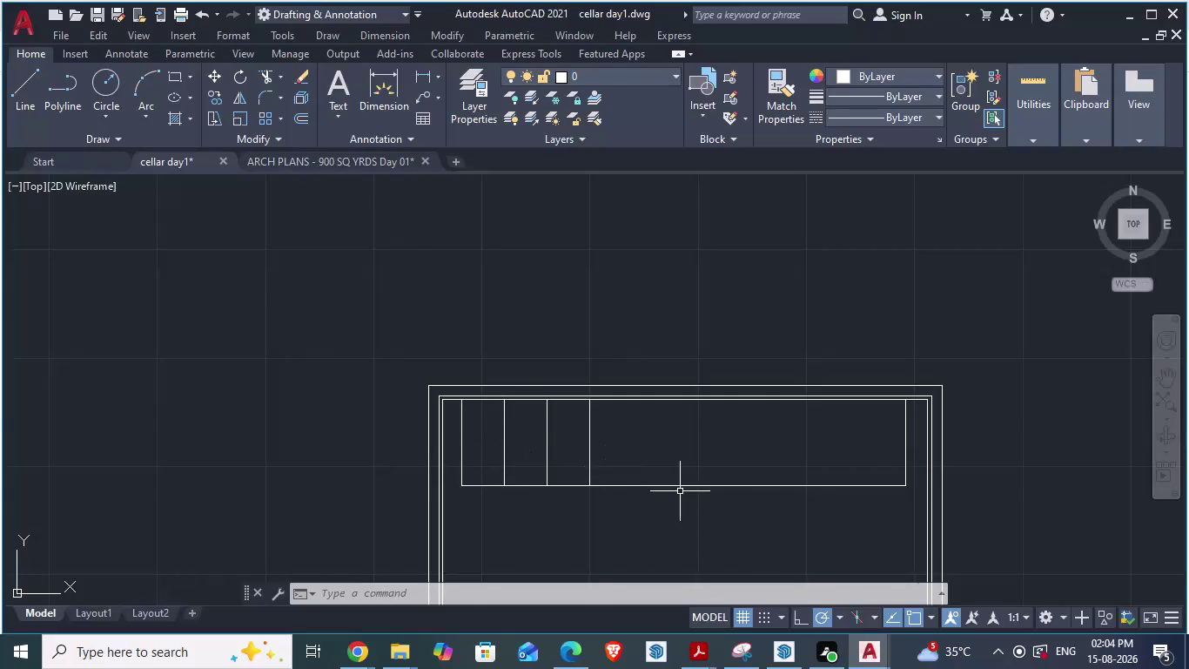
Switch to the ARCH PLANS - 900 SQ YRDS Day 01 reference drawing.
scroll(up, 3)
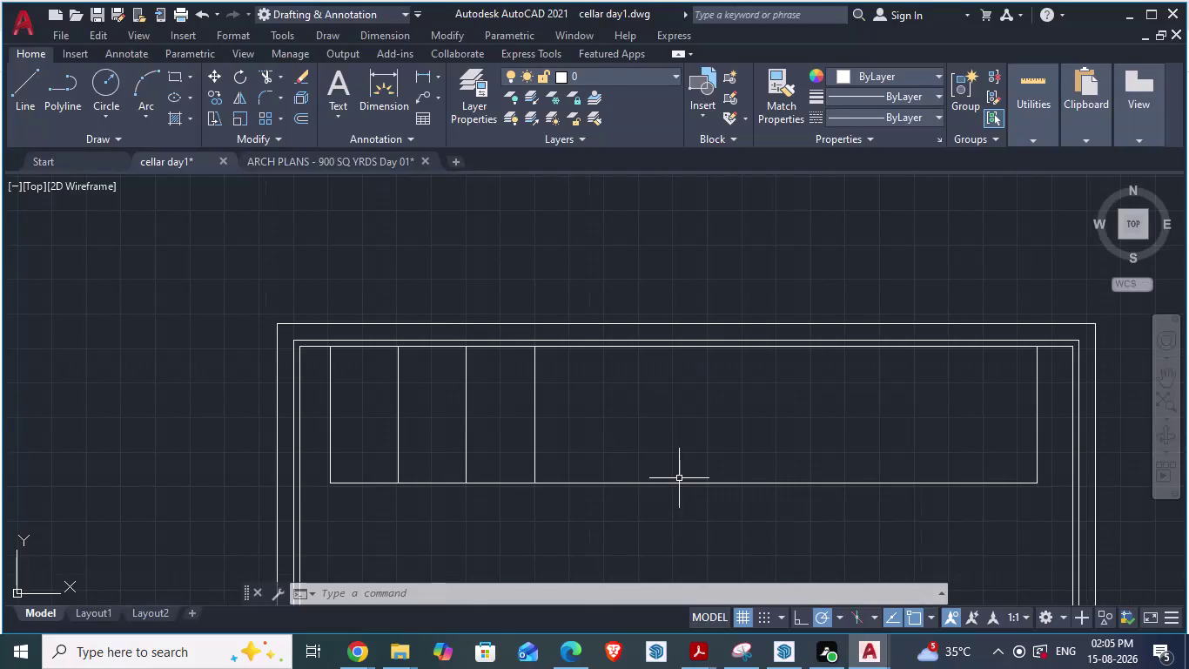
click(321, 159)
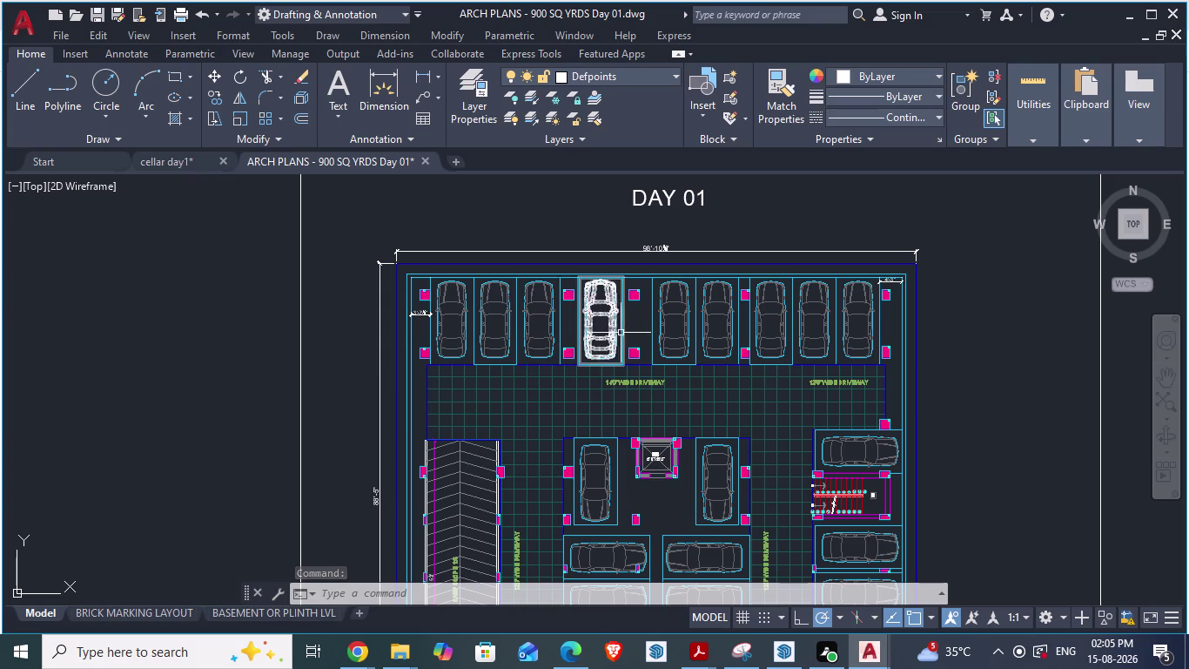
Place the first 8'-3" aligned dimension across a parking bay with DA.
scroll(up, 3)
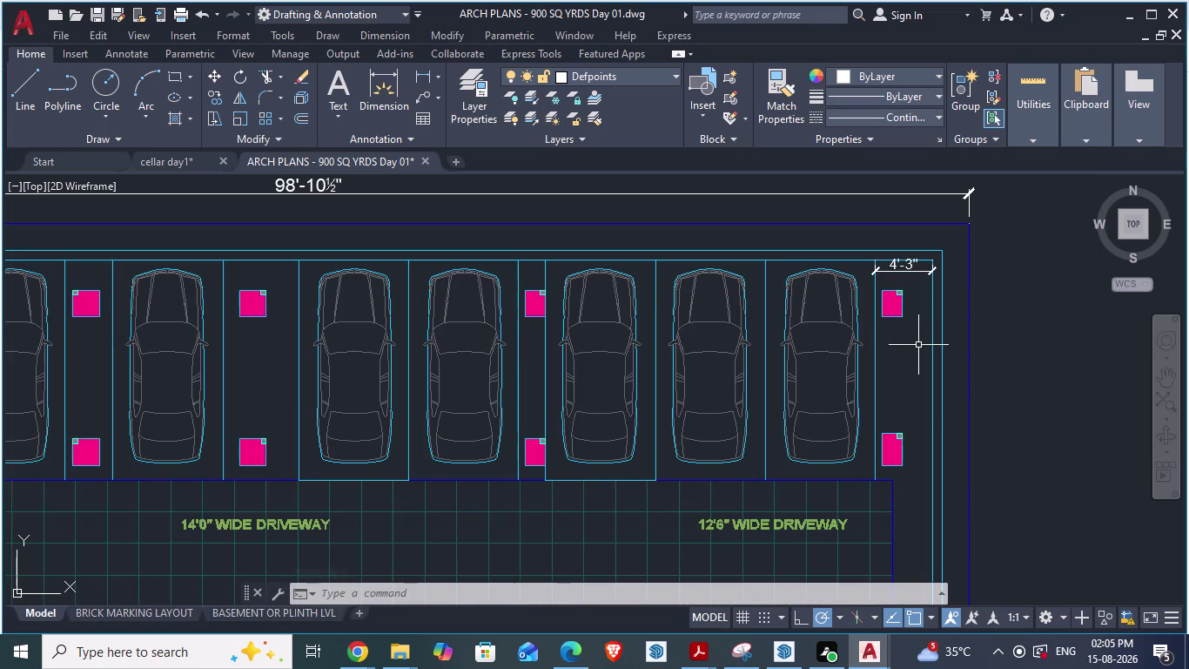
text(da)
key(Return)
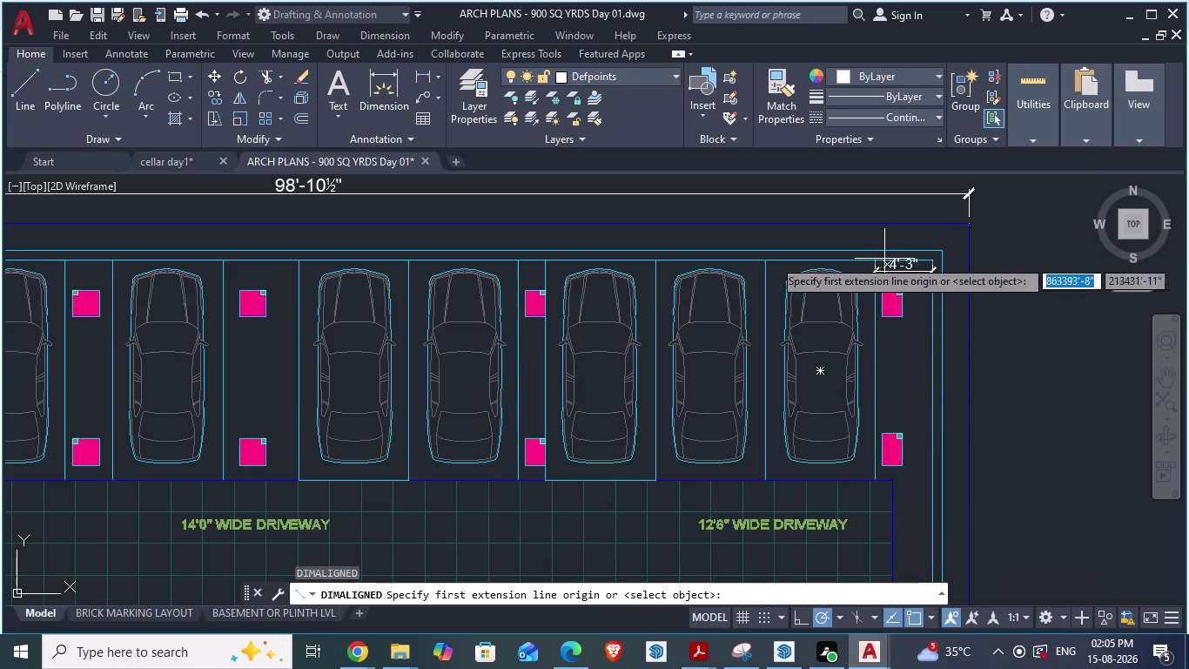
scroll(up, 3)
click(831, 293)
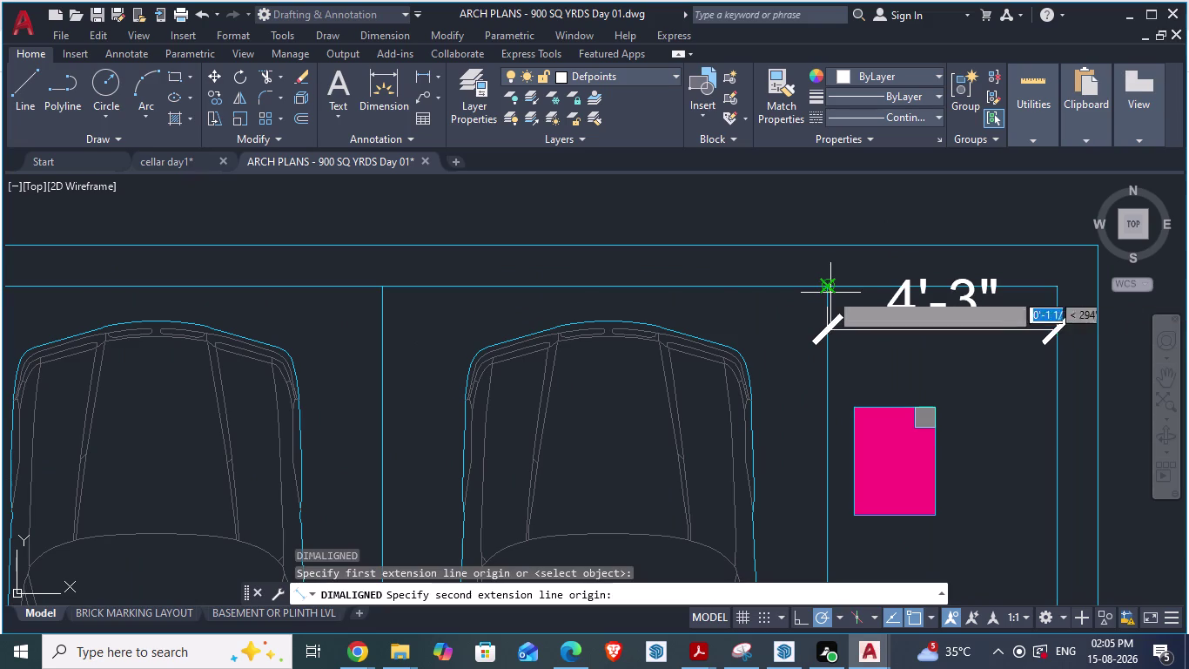
click(389, 286)
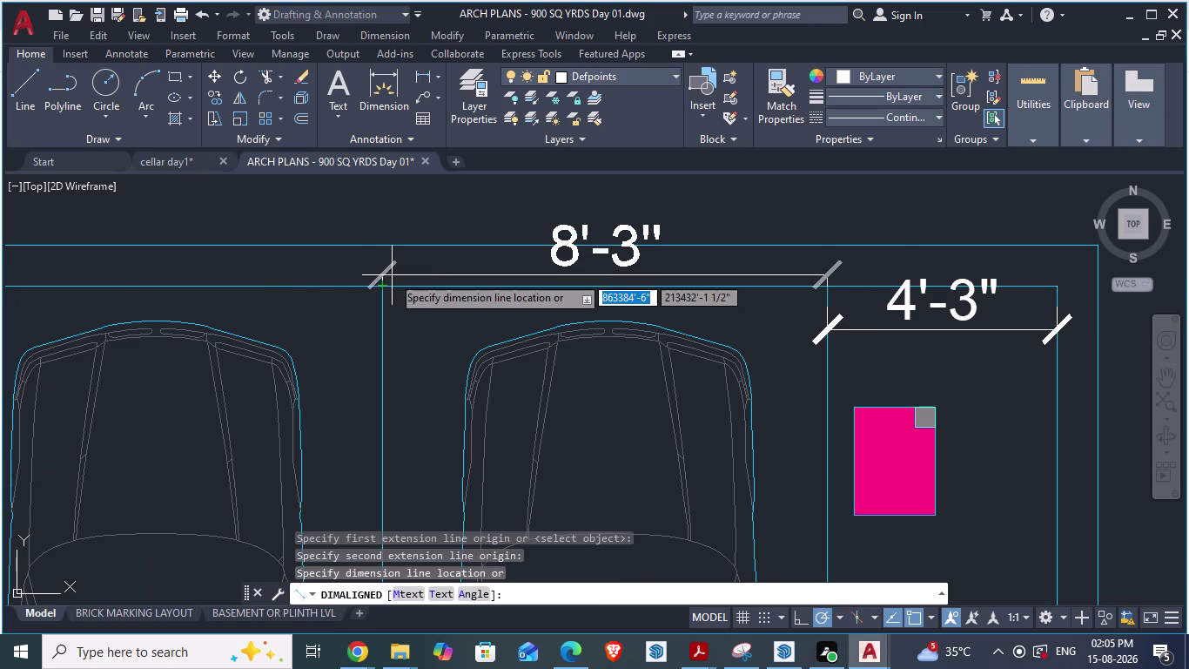
click(394, 270)
scroll(down, 3)
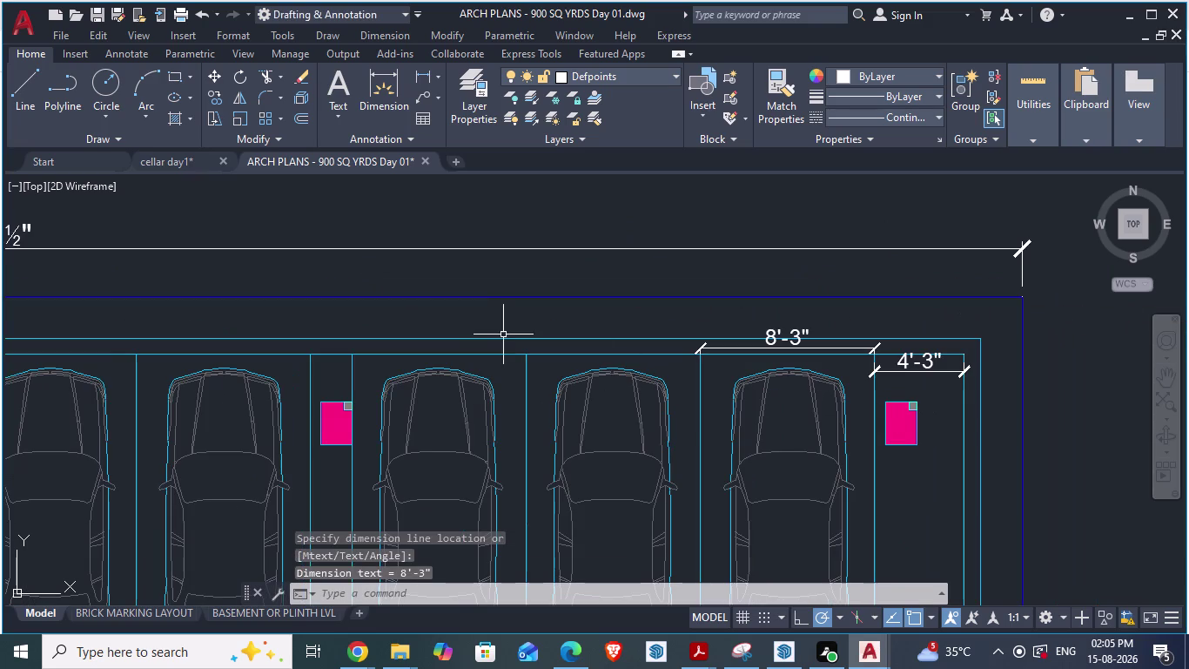
click(568, 355)
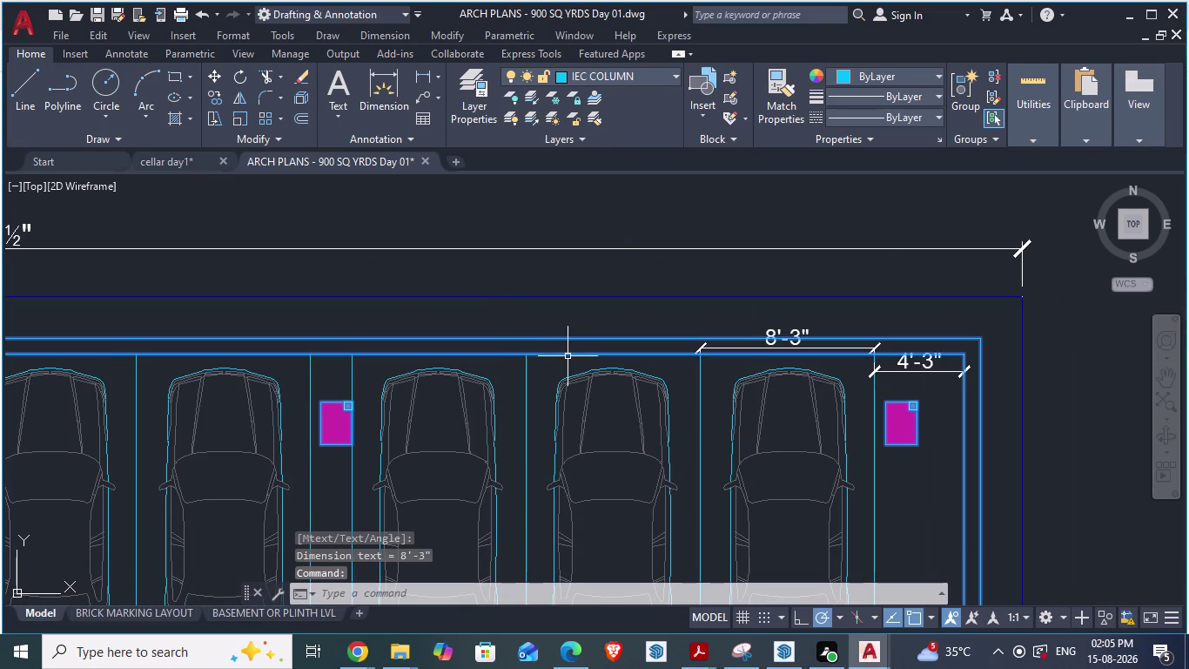
key(Escape)
Add a second 8'-3" aligned dimension across the next parking bay.
key(d)
key(a)
key(Return)
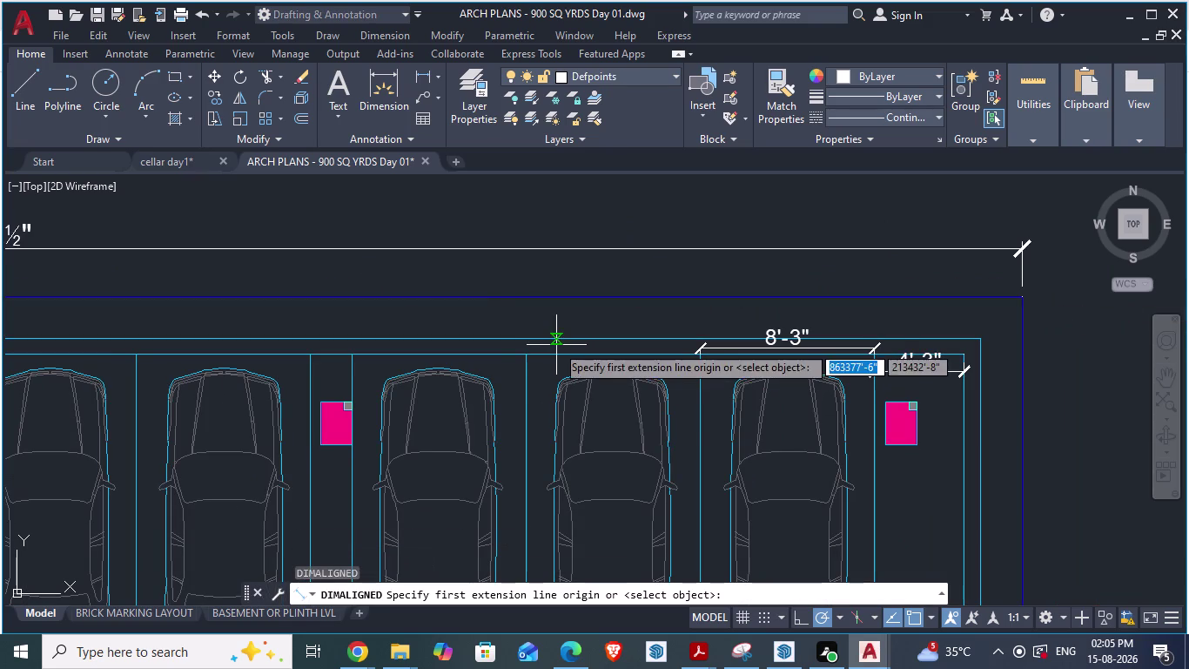
click(526, 353)
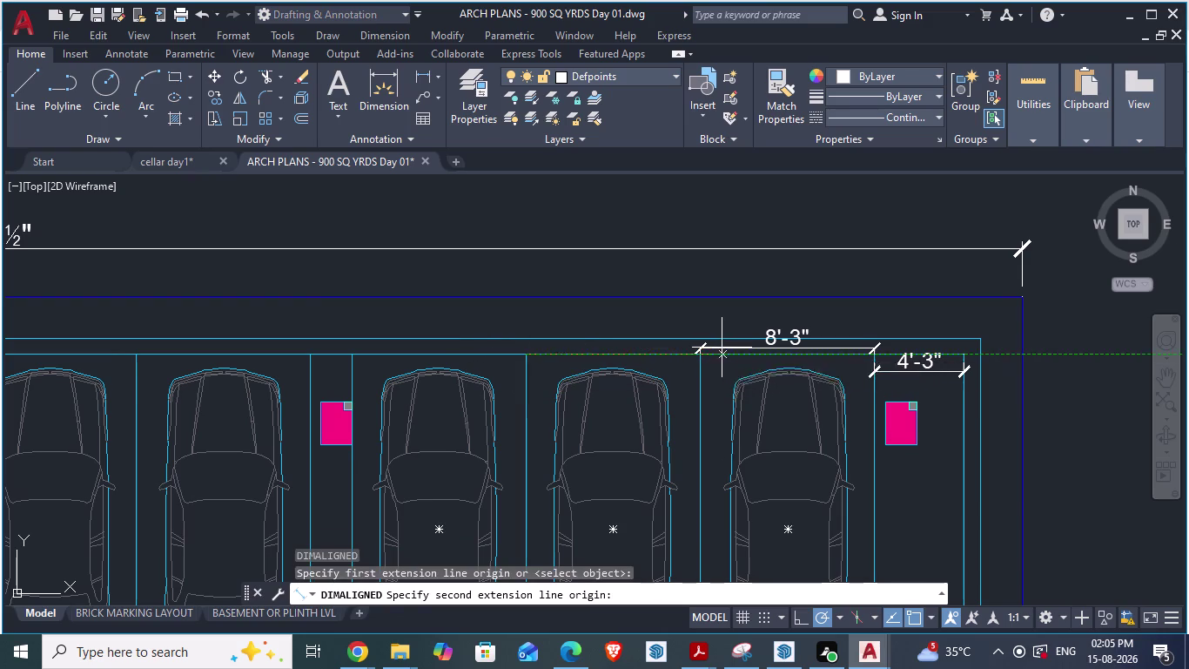
click(699, 357)
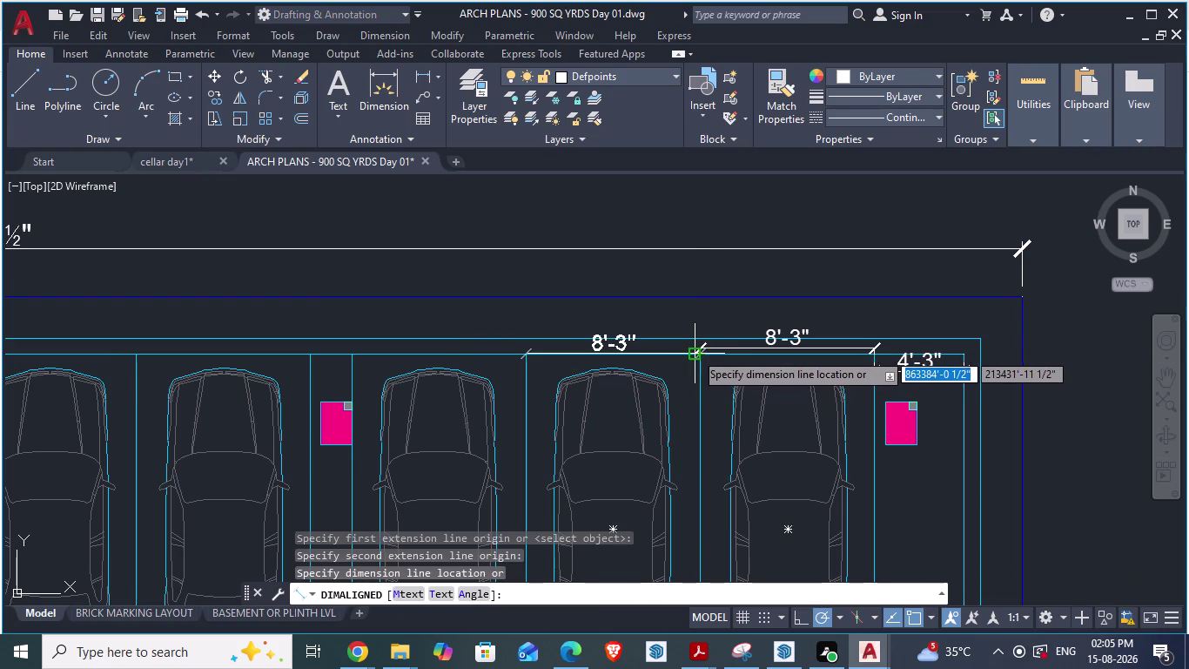
click(694, 343)
scroll(down, 3)
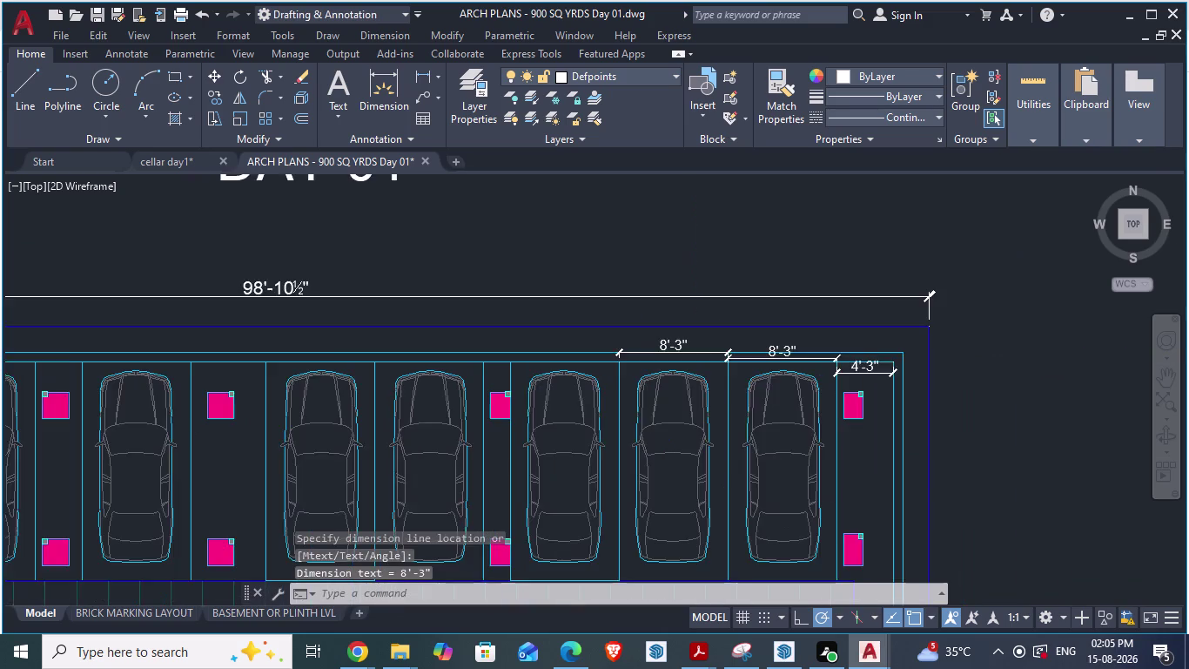
scroll(up, 3)
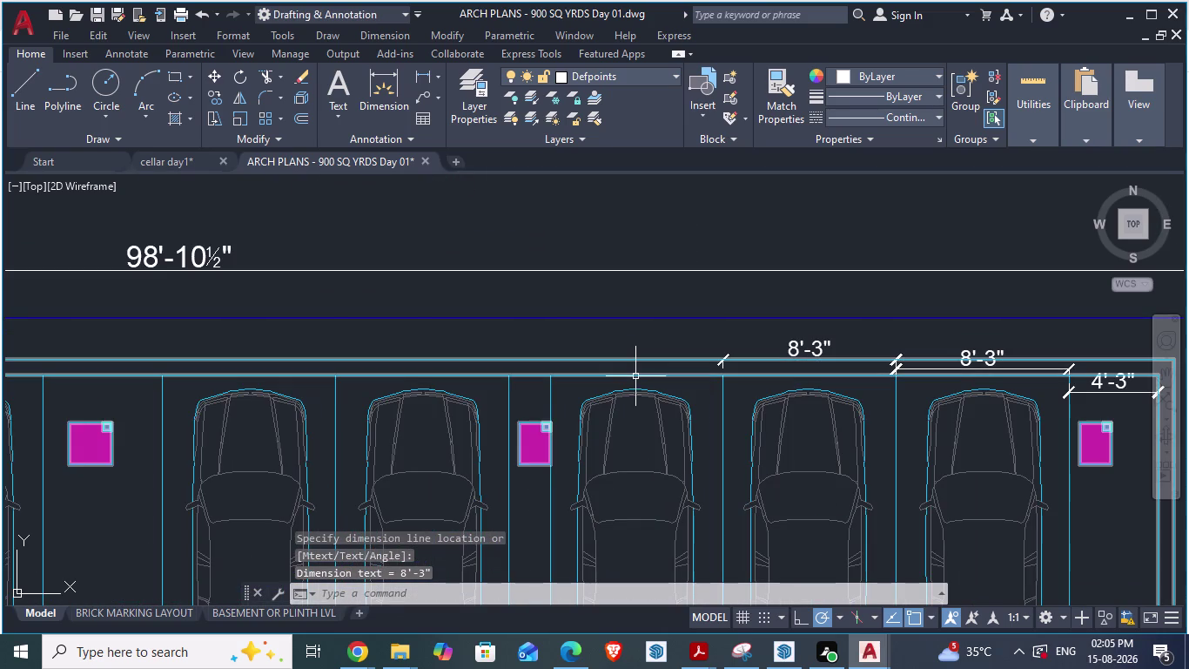
Dimension the third bay at 8'-3" and return to the cellar day1 drawing.
key(d)
key(a)
key(Return)
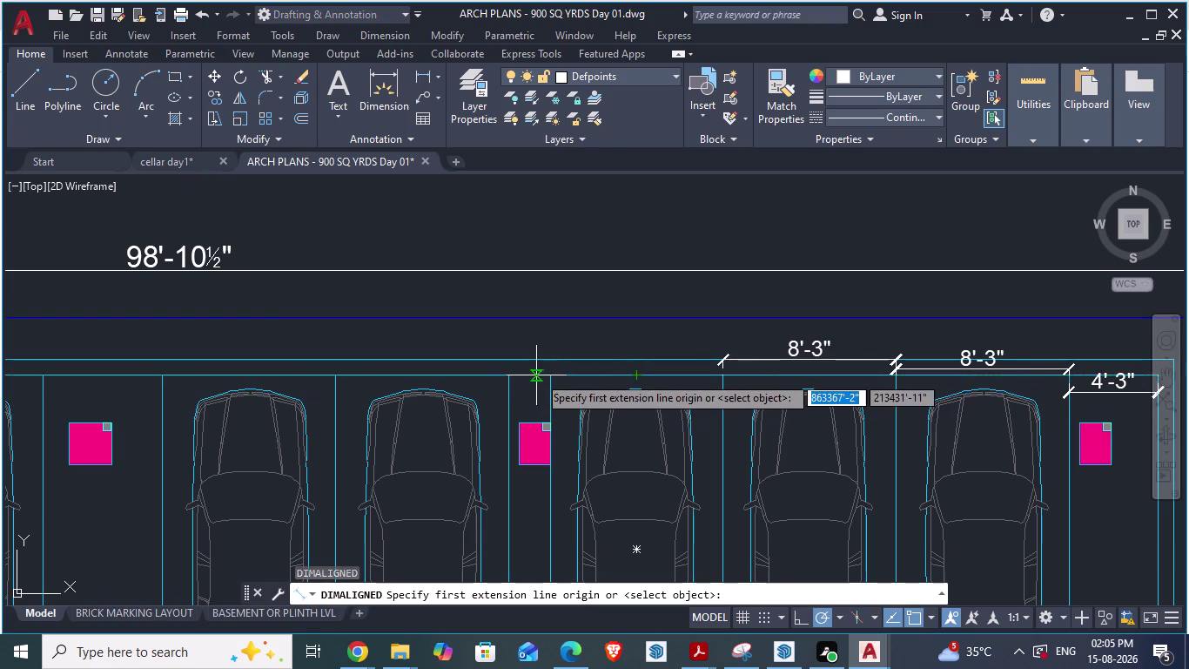
click(546, 375)
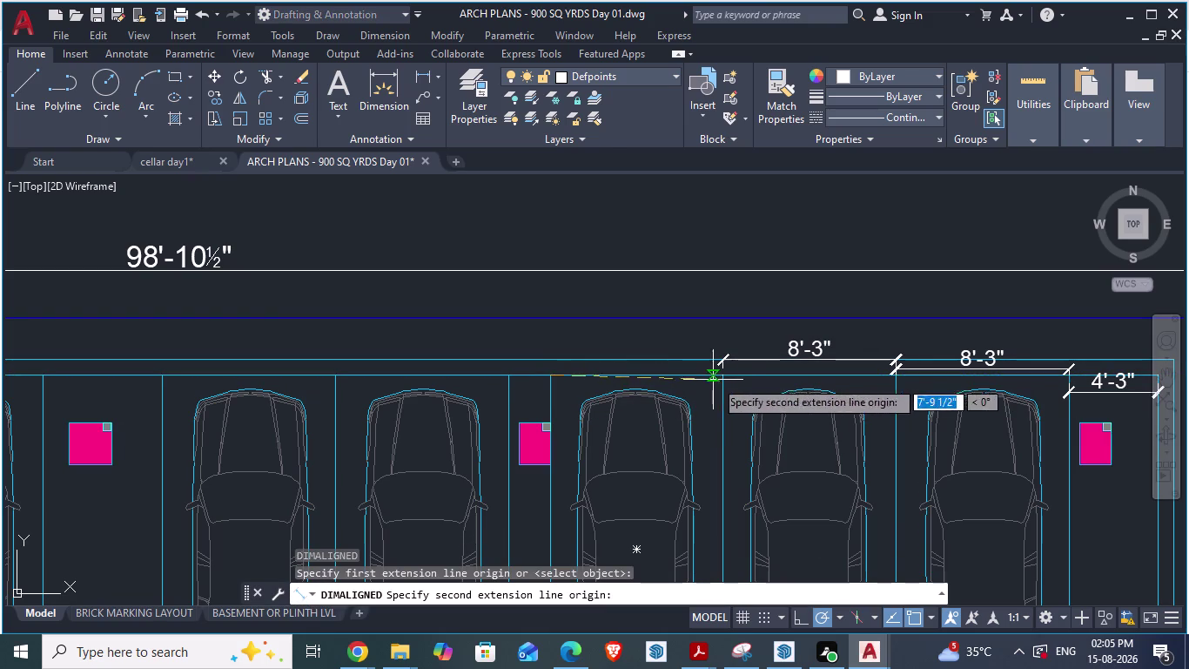
click(720, 377)
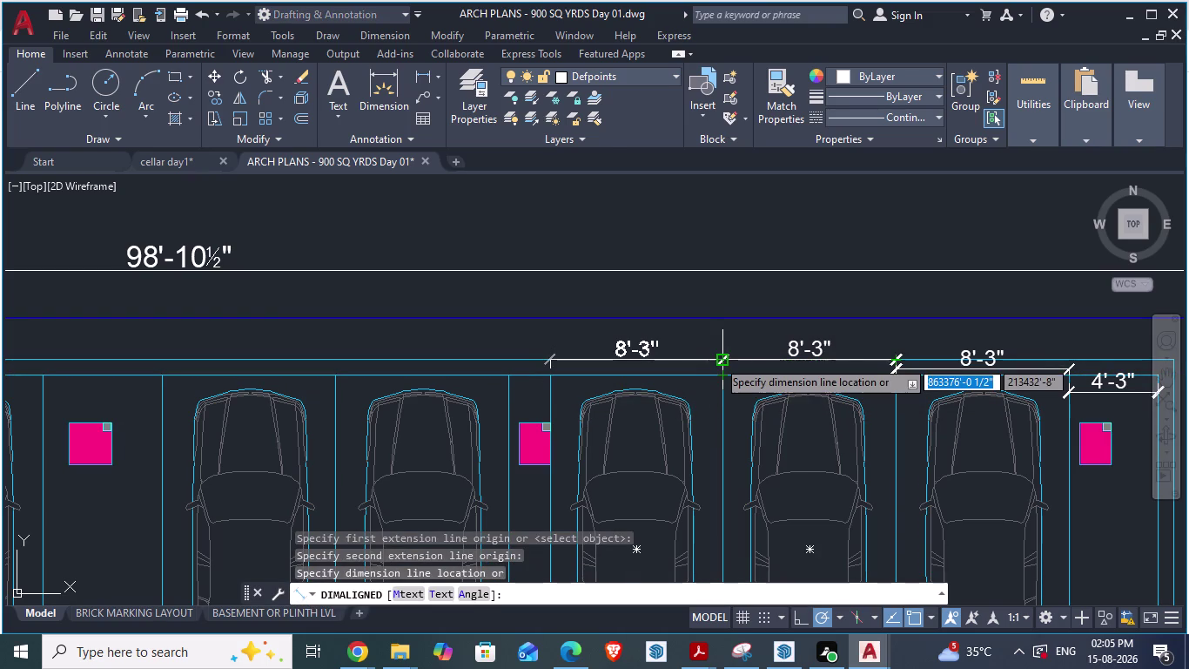
click(718, 359)
scroll(down, 3)
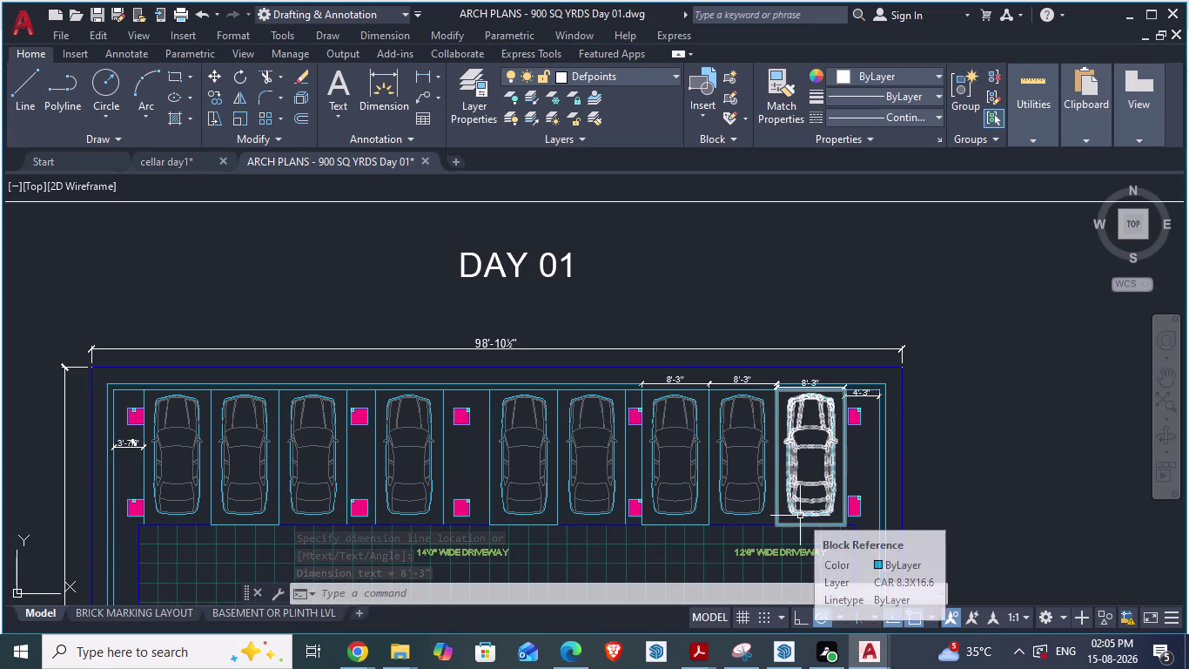
click(192, 163)
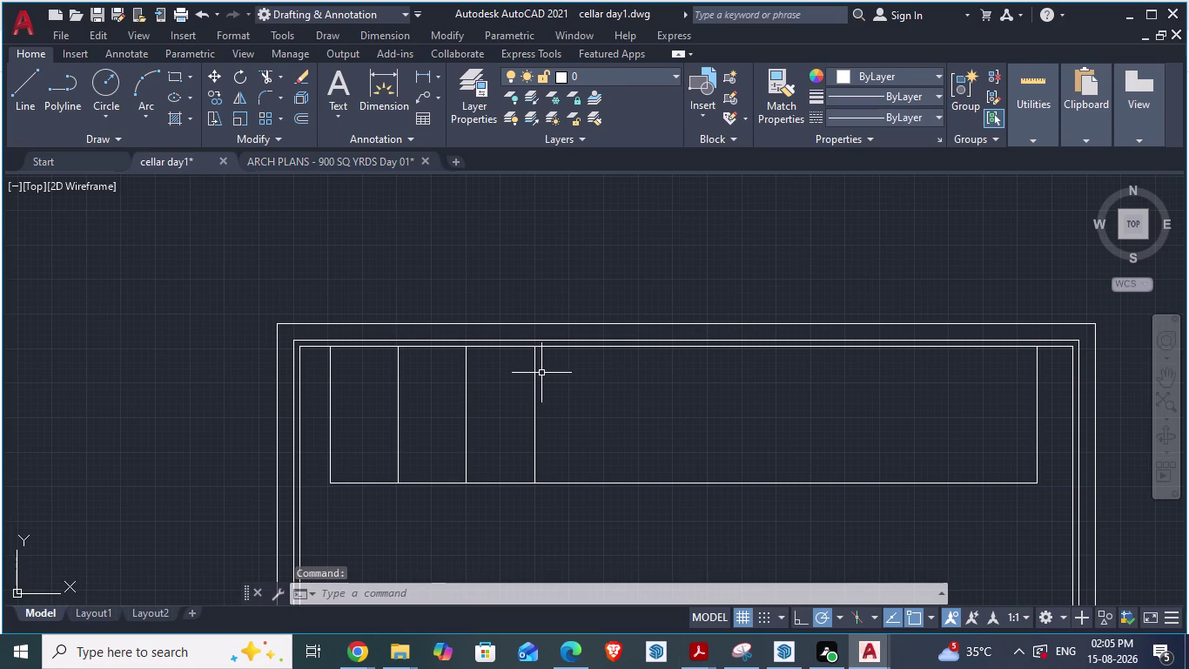
click(328, 396)
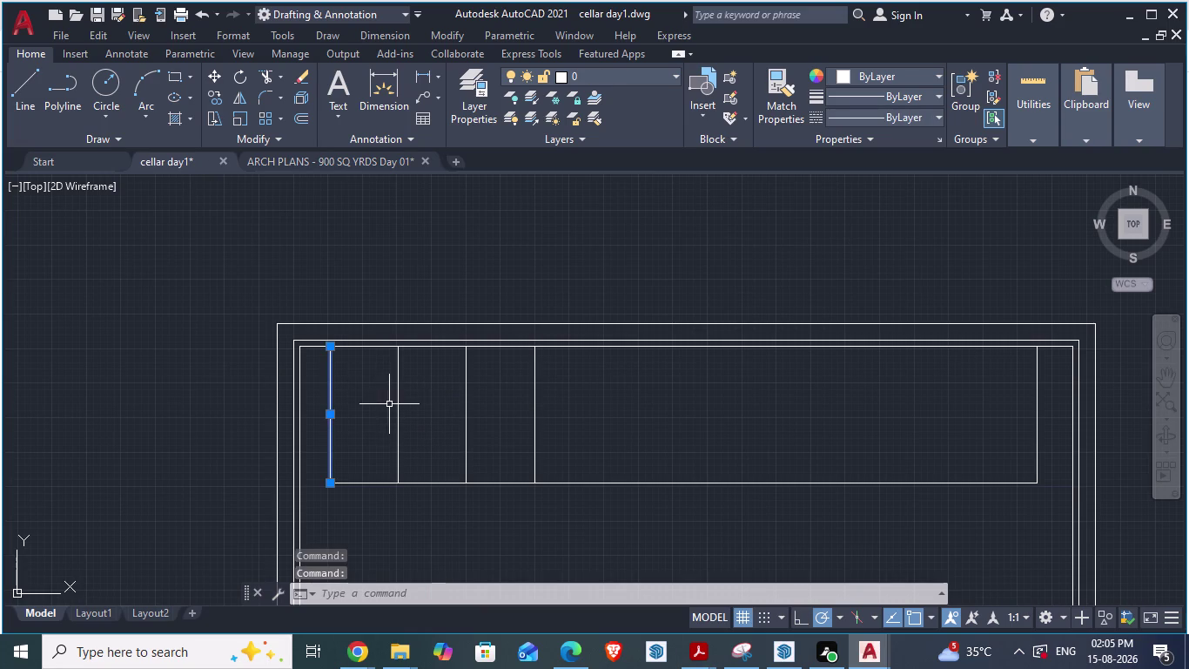
click(401, 405)
click(397, 406)
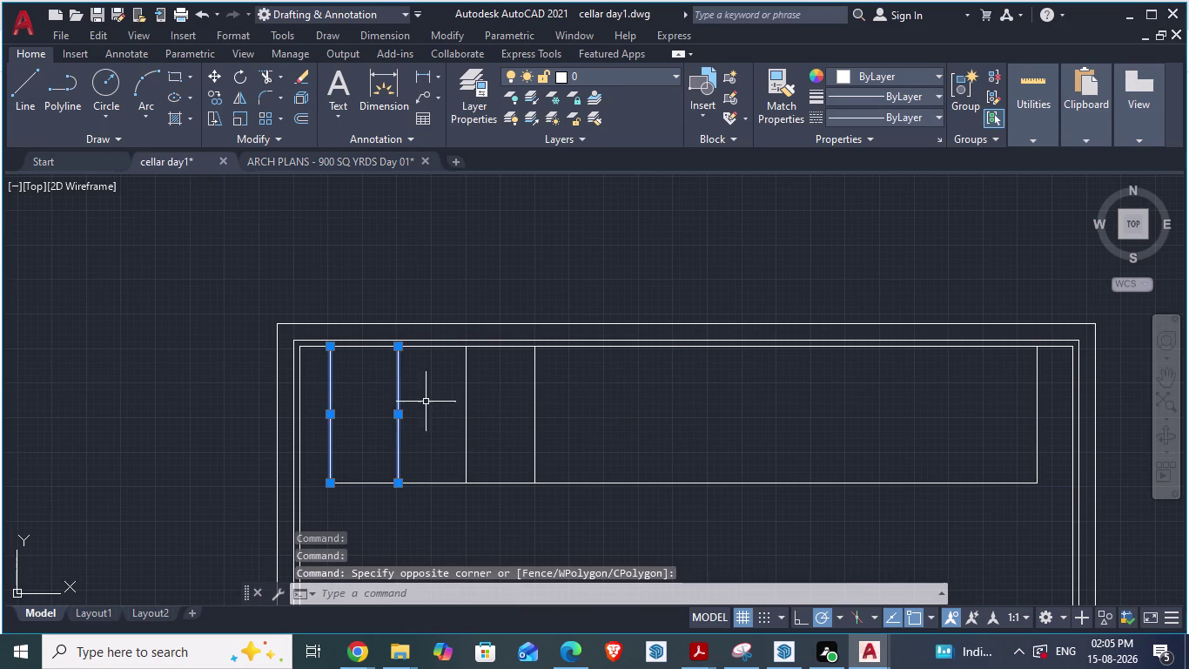
click(466, 411)
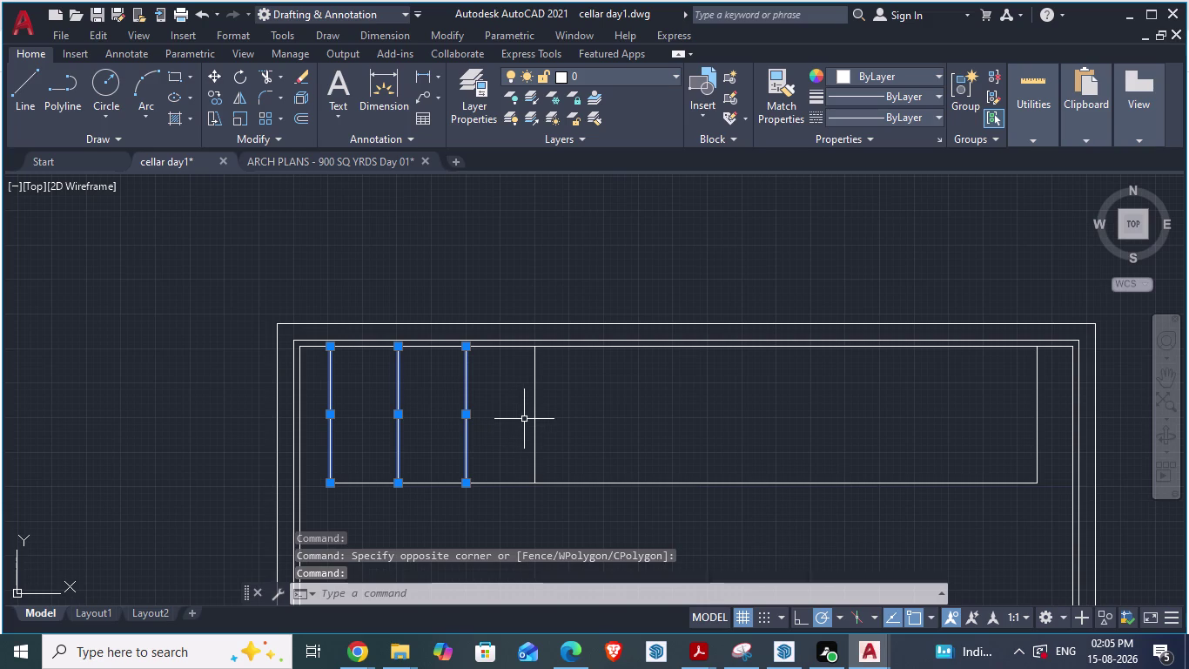
click(536, 426)
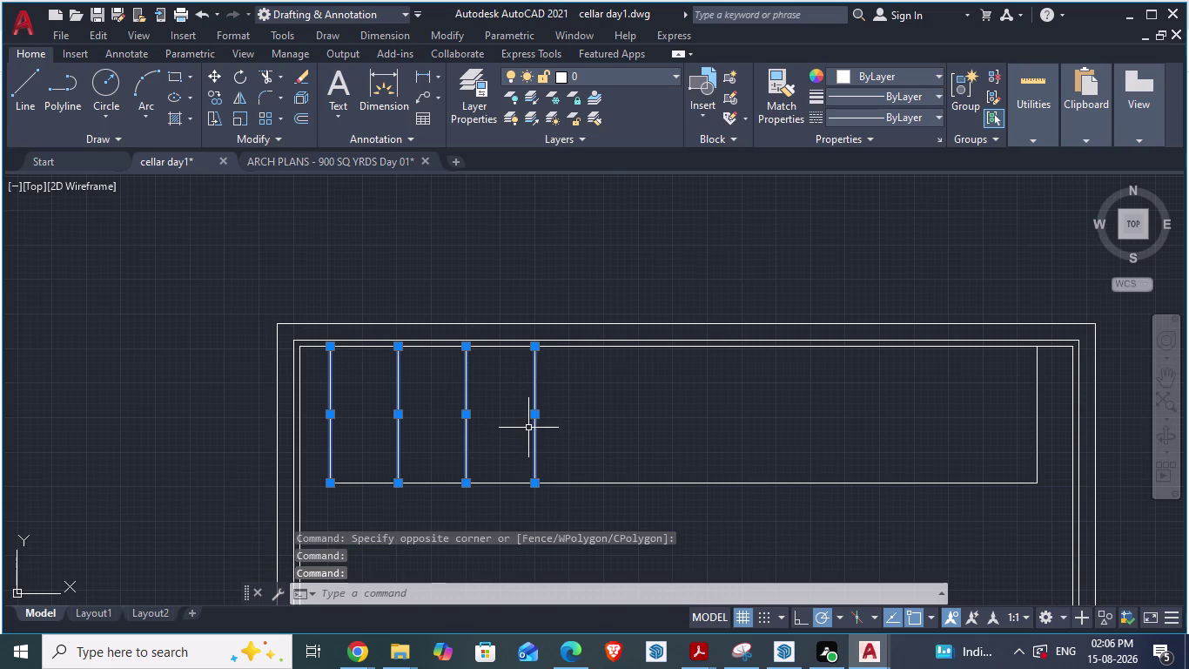
text(co)
key(Return)
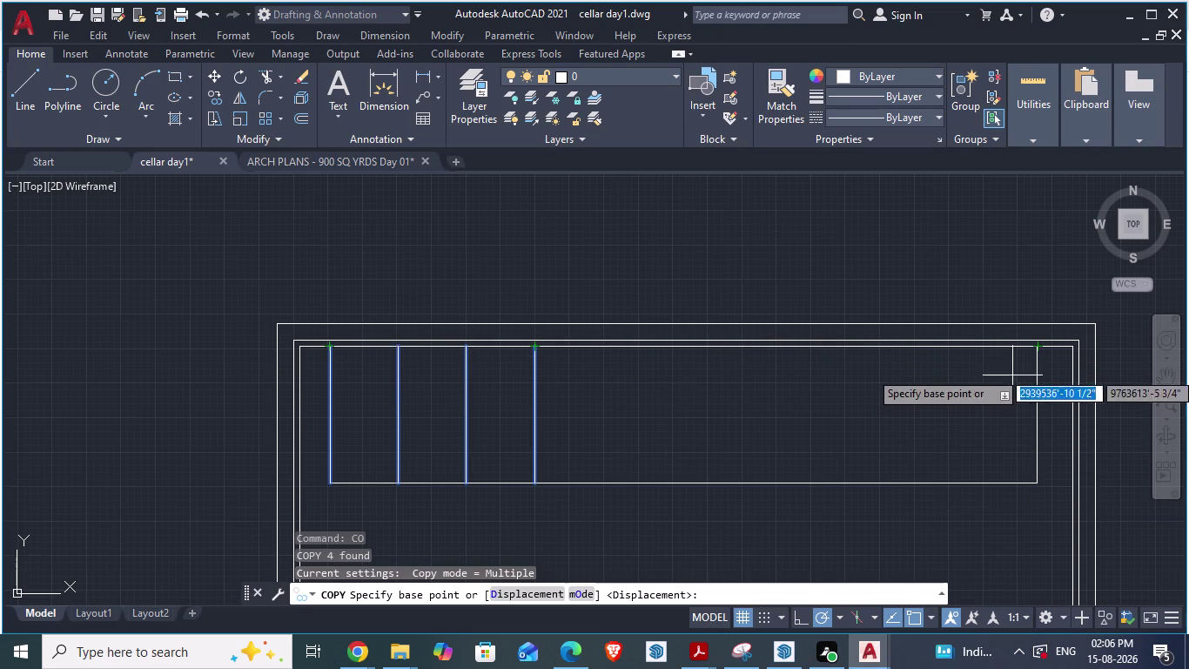
click(1038, 349)
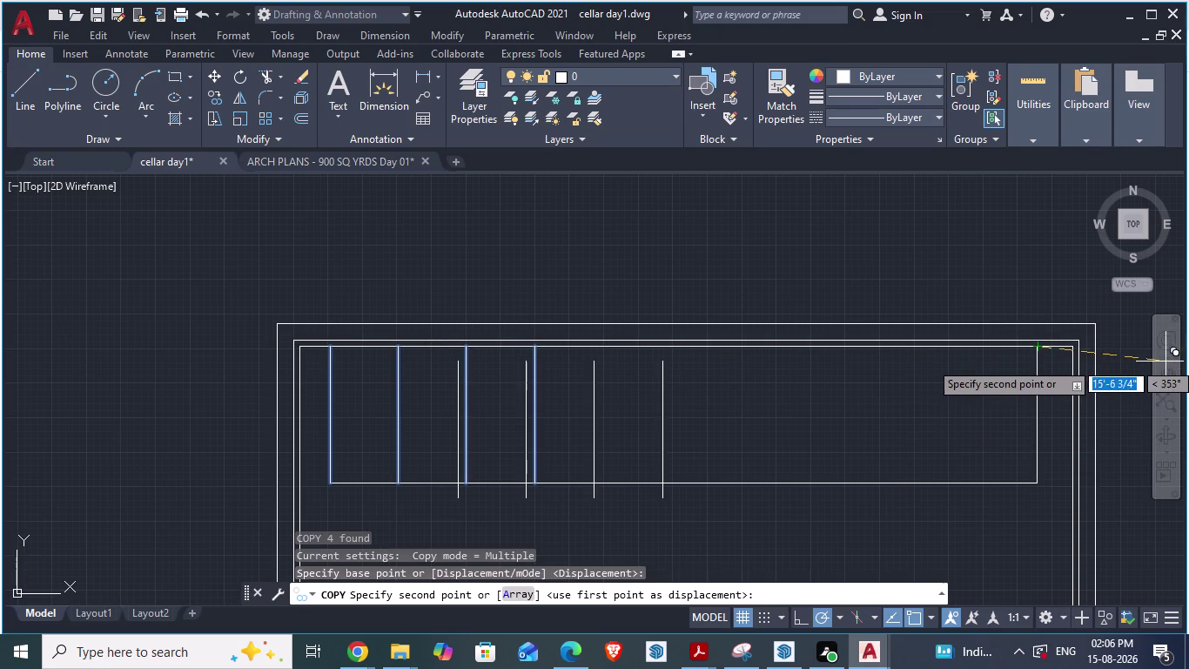
key(Escape)
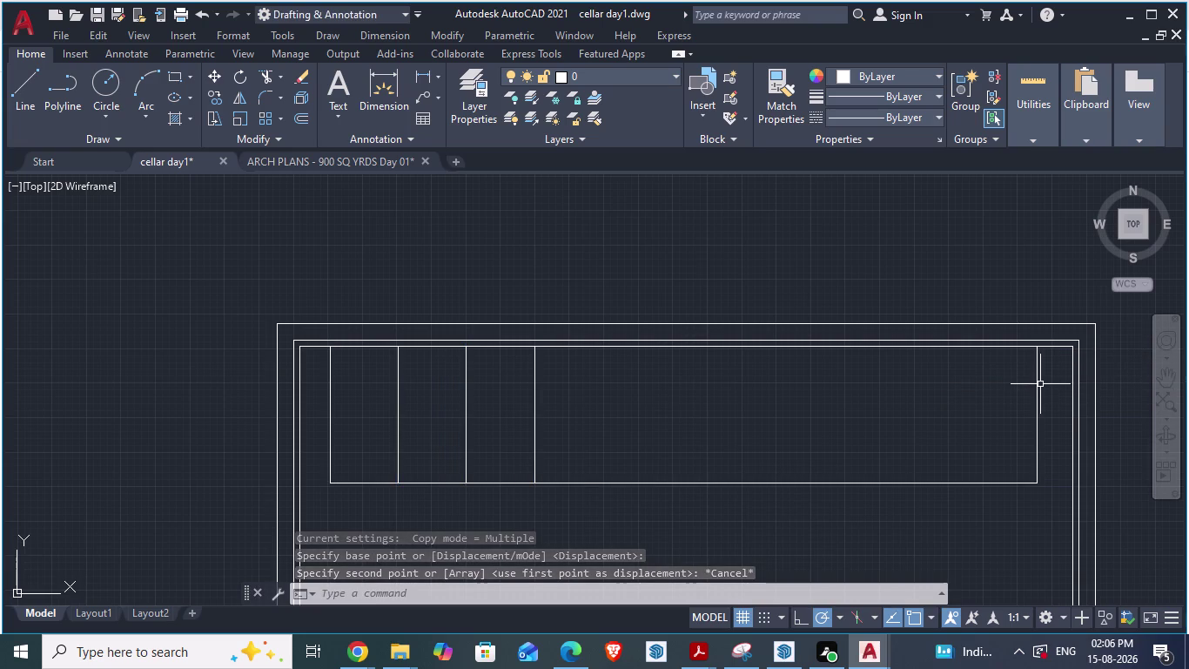
right_click(592, 418)
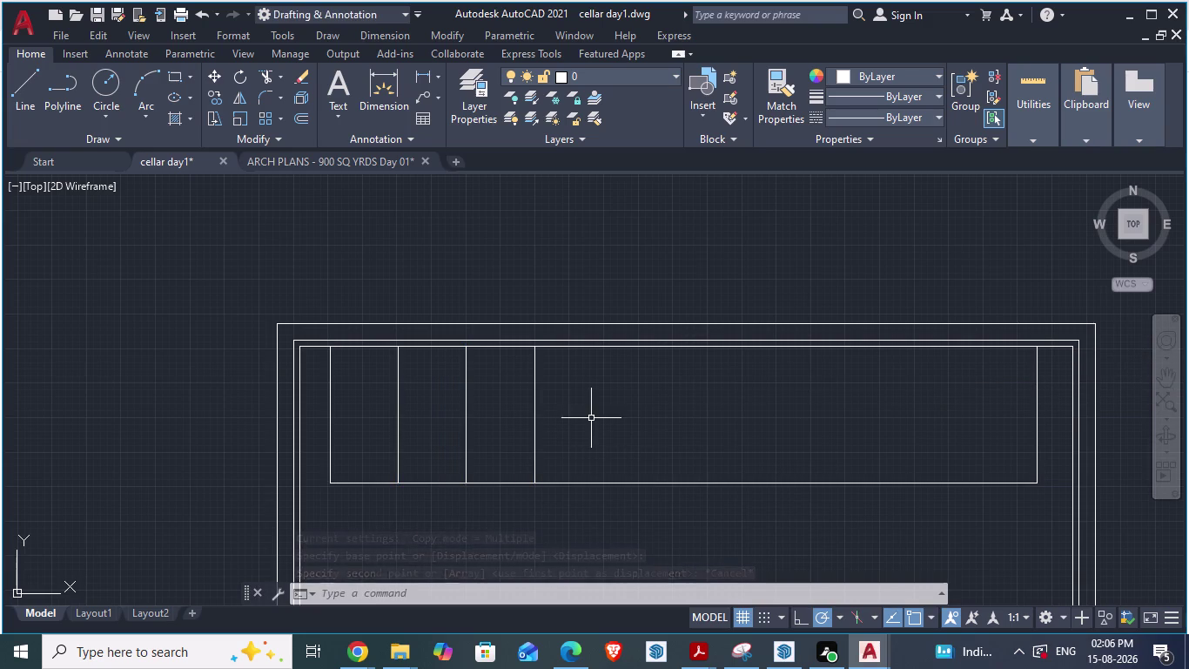
click(572, 415)
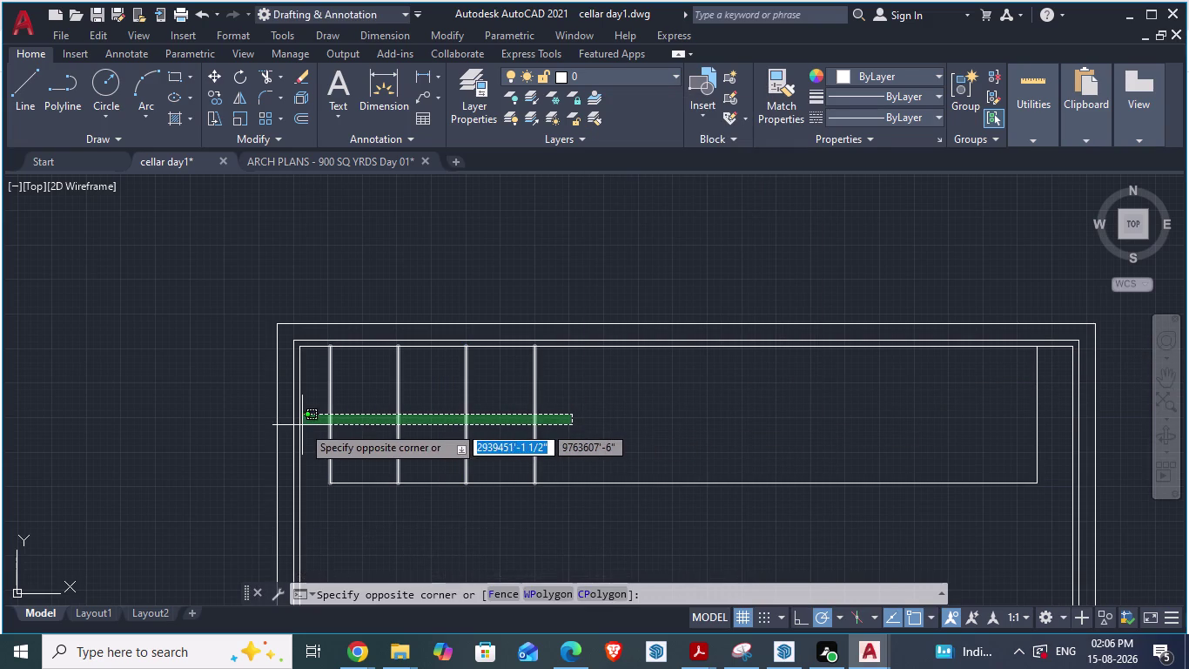
click(315, 424)
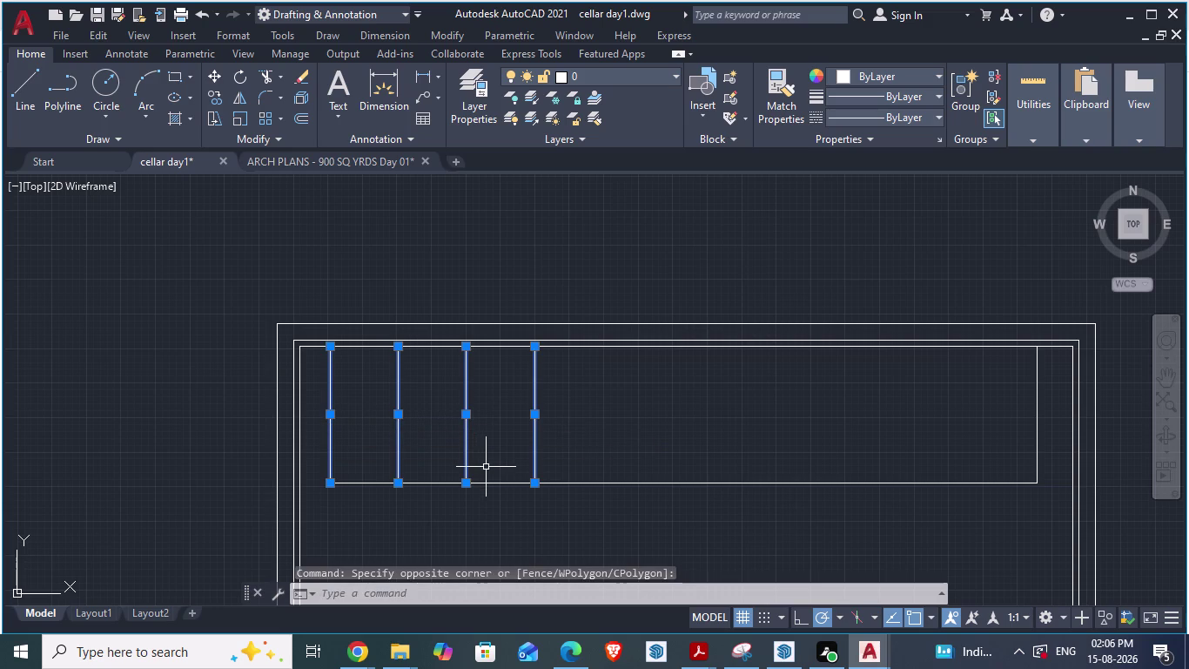
text(co)
key(Return)
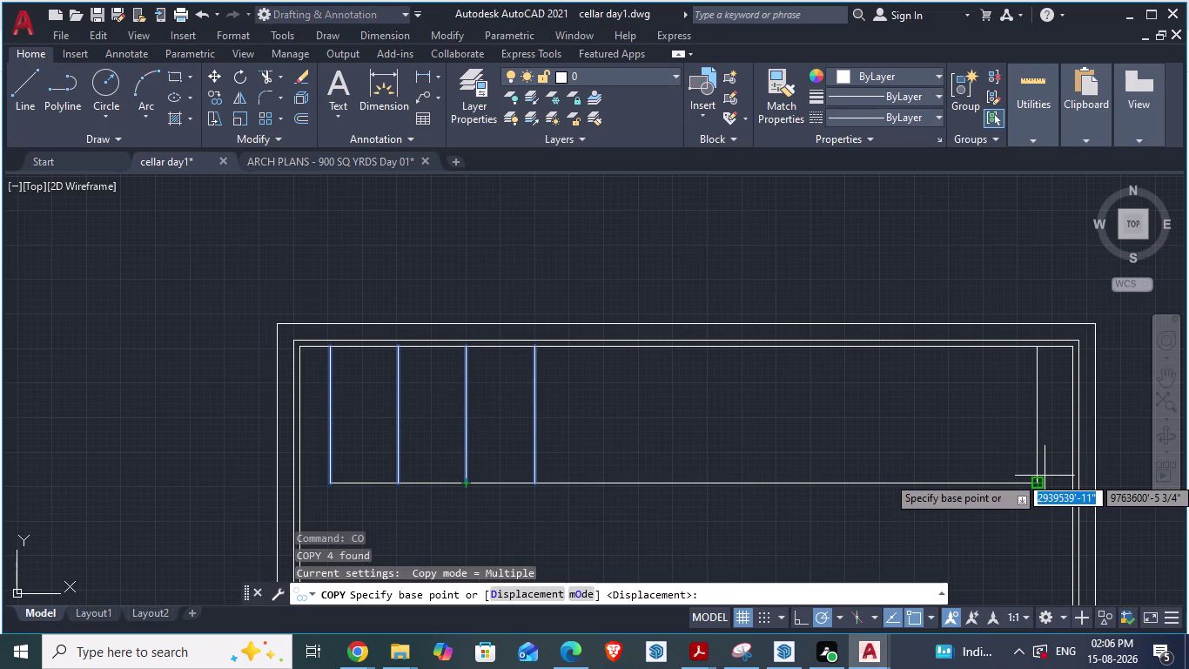
scroll(down, 3)
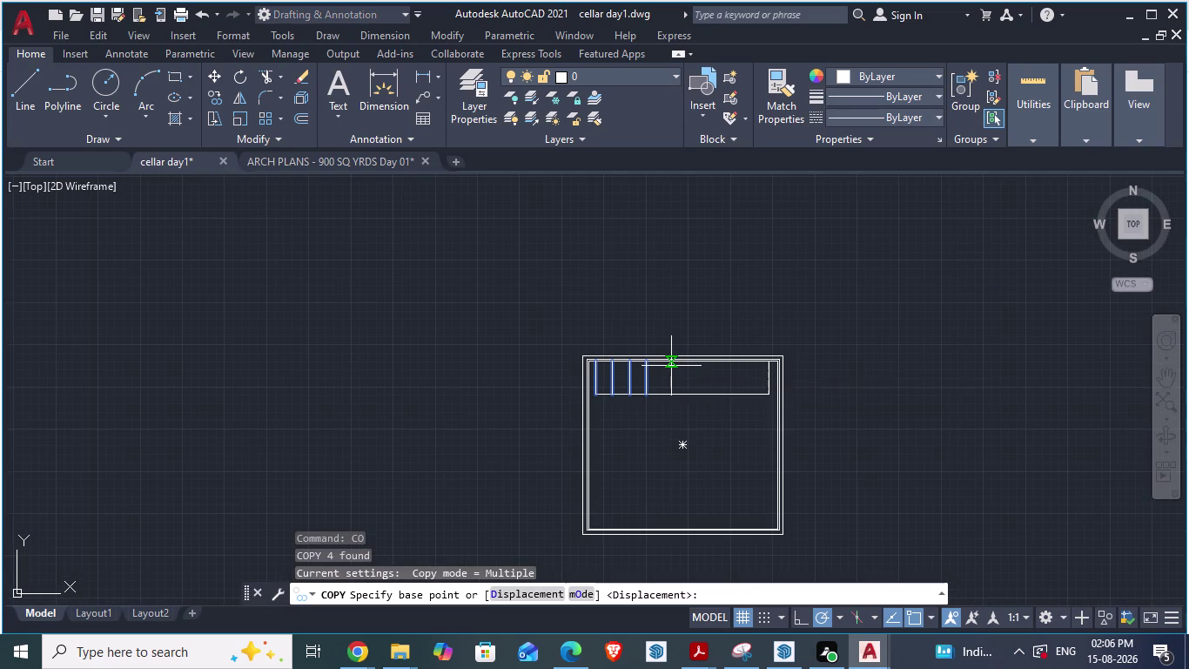
scroll(up, 3)
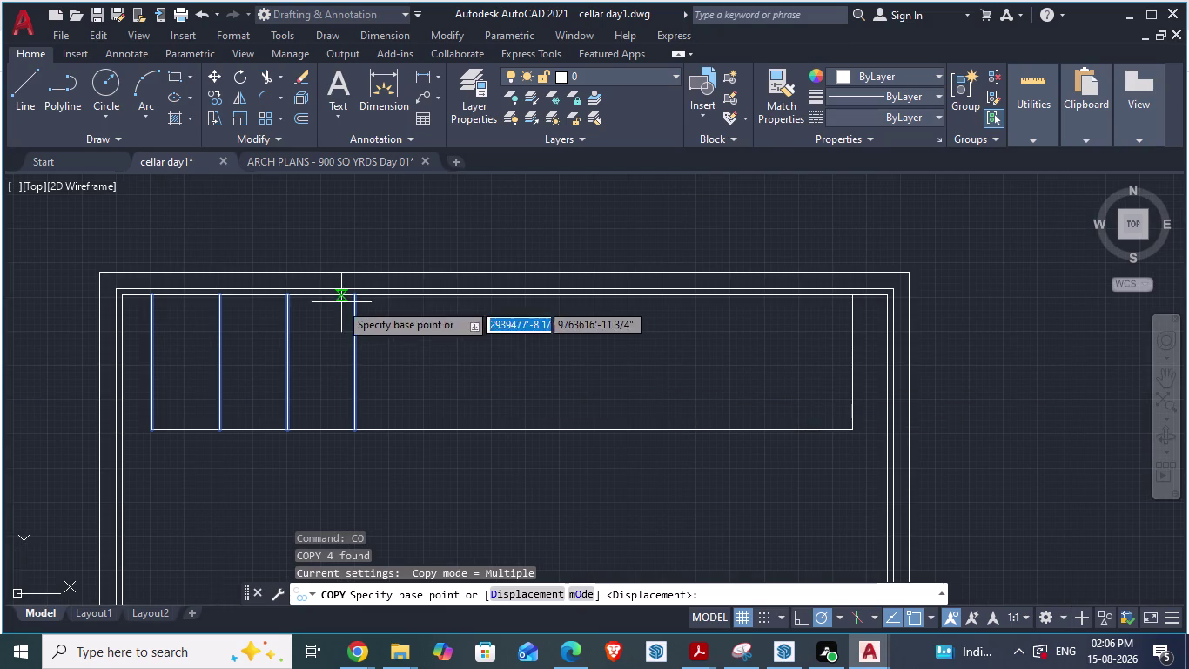
click(154, 301)
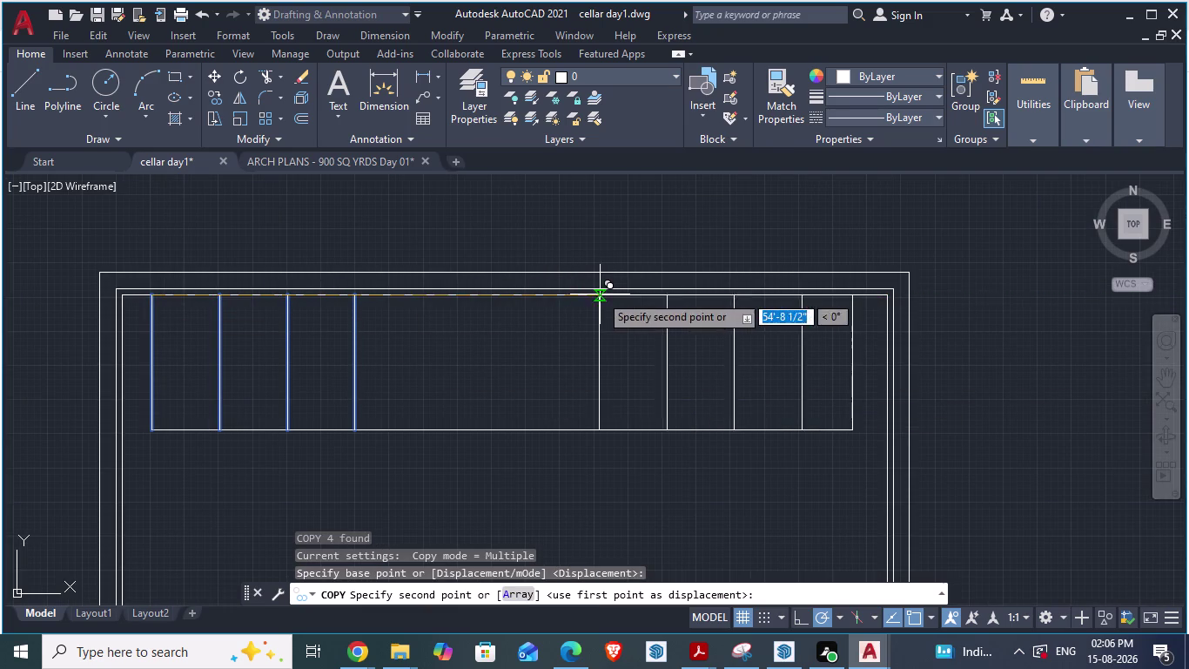
scroll(up, 3)
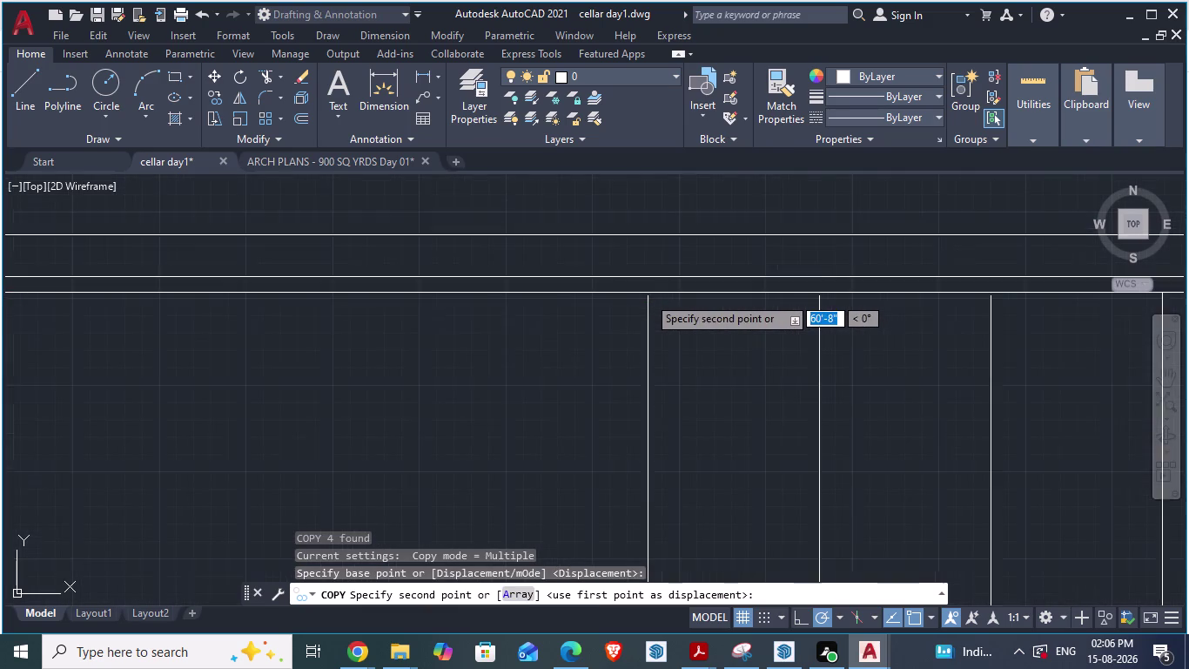
scroll(up, 3)
scroll(down, 3)
scroll(up, 3)
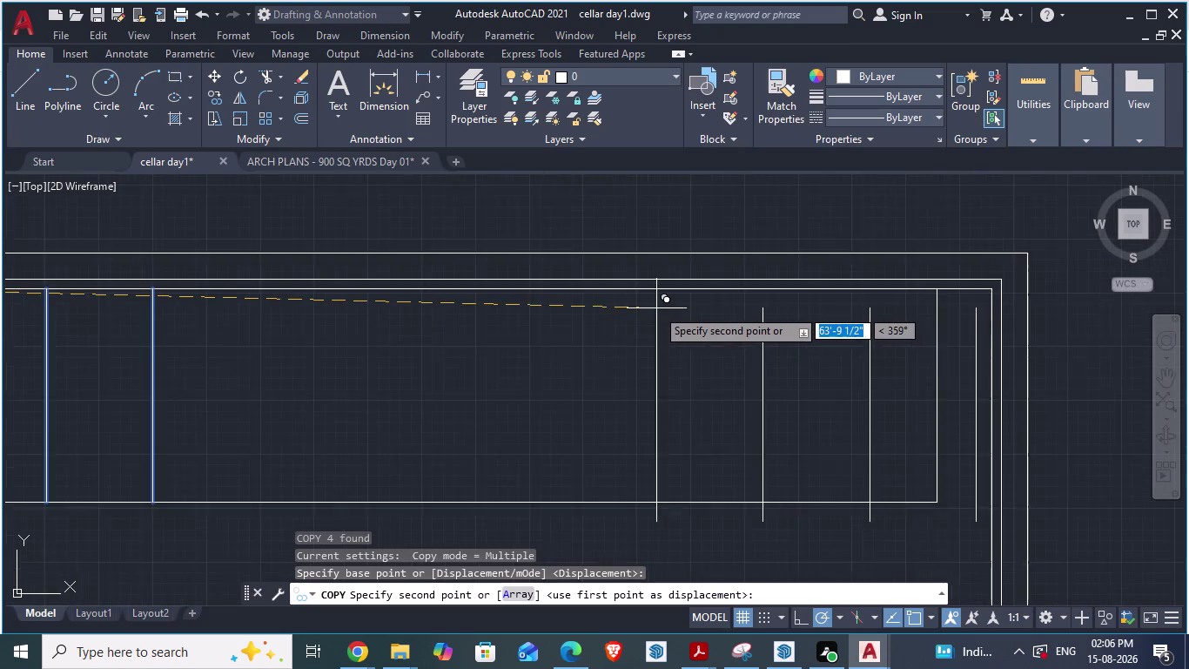
scroll(up, 3)
scroll(down, 3)
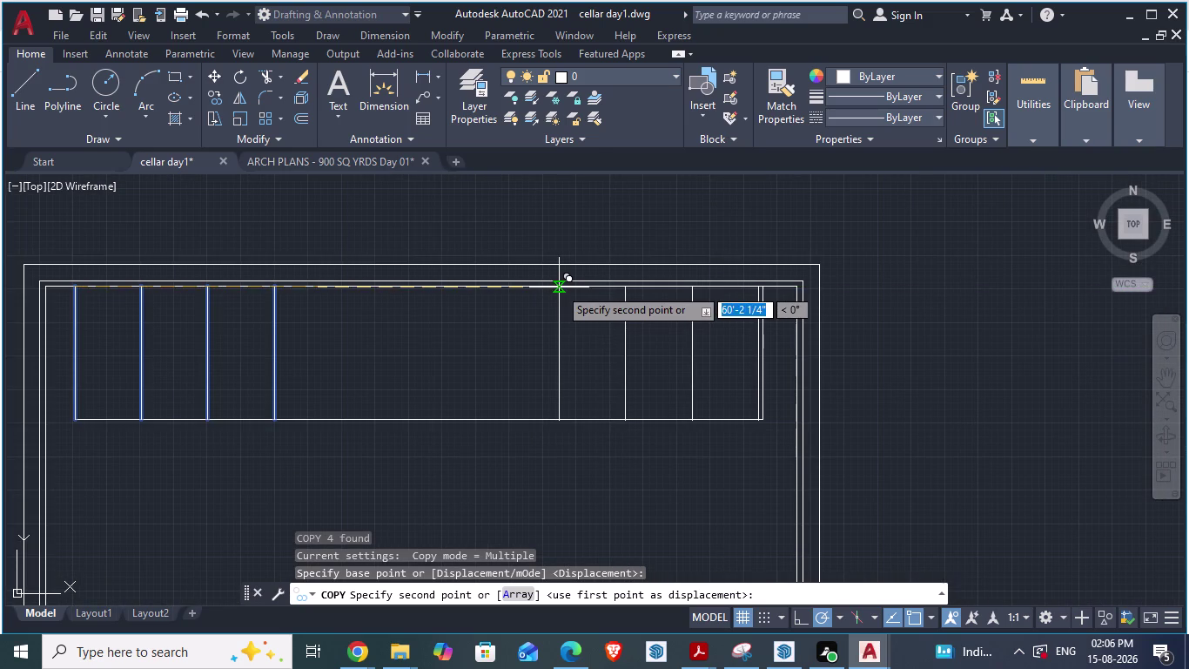
scroll(up, 3)
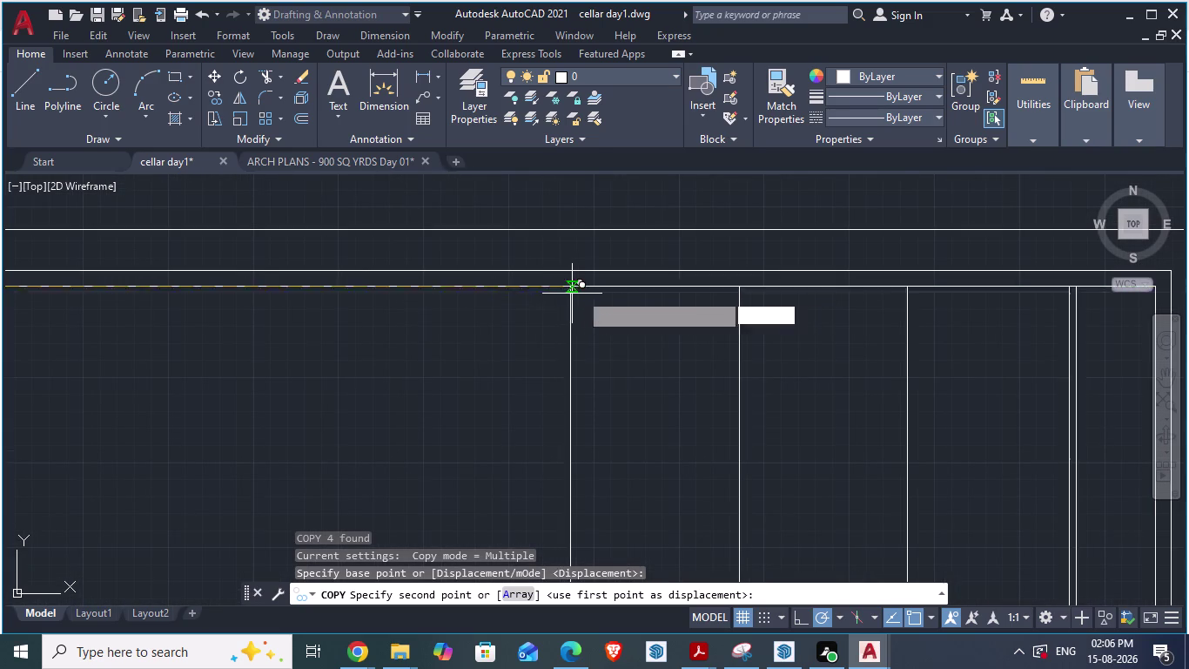
scroll(down, 3)
key(Escape)
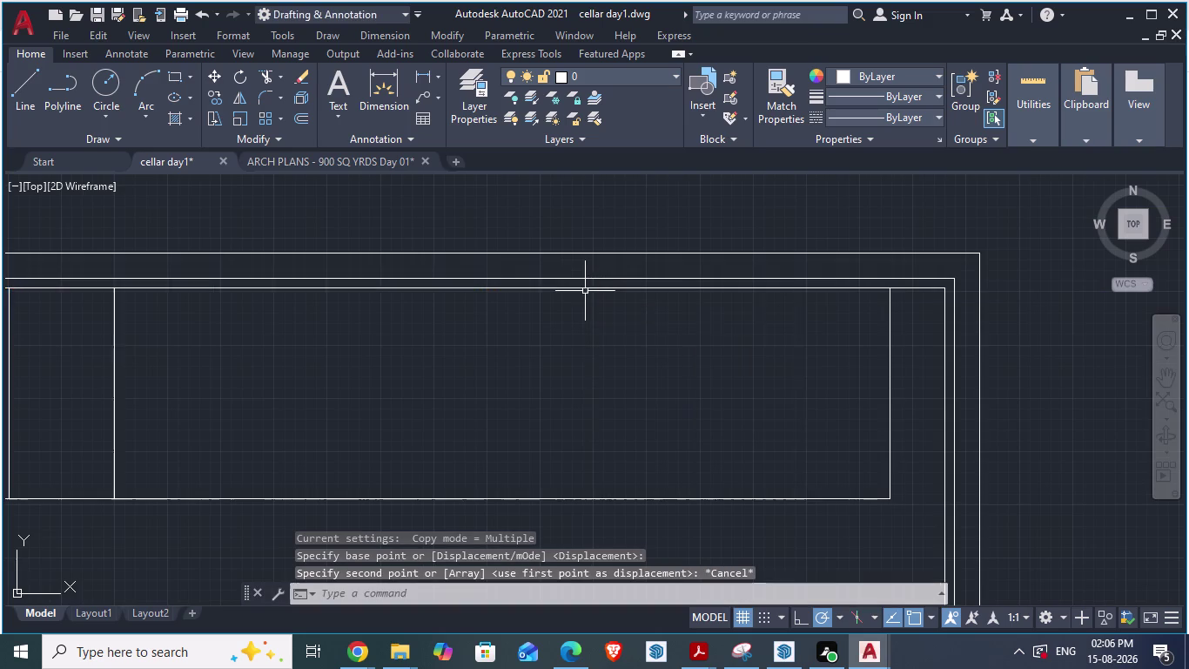
scroll(down, 3)
scroll(up, 3)
scroll(up, 3)
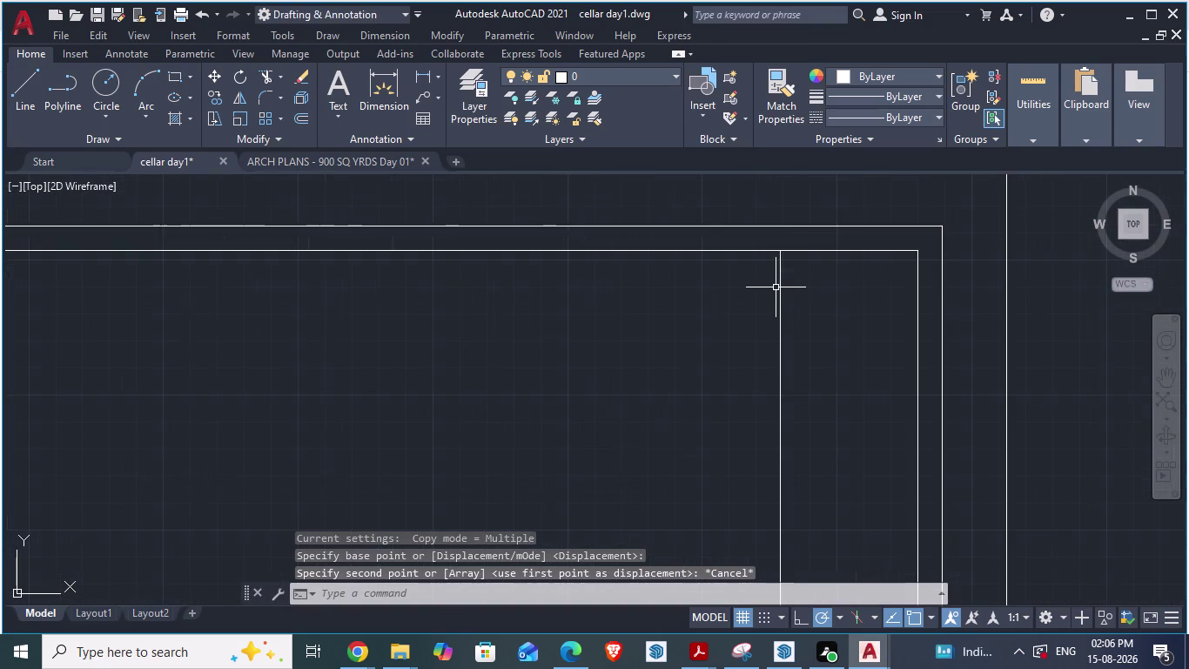
scroll(down, 3)
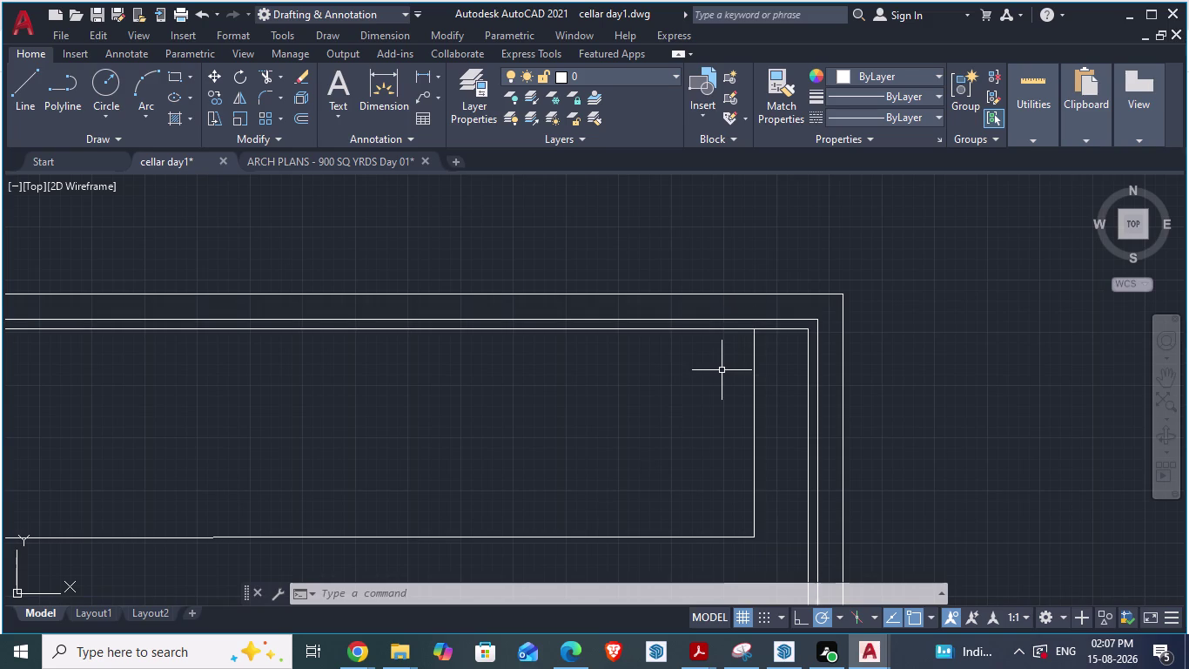
scroll(down, 3)
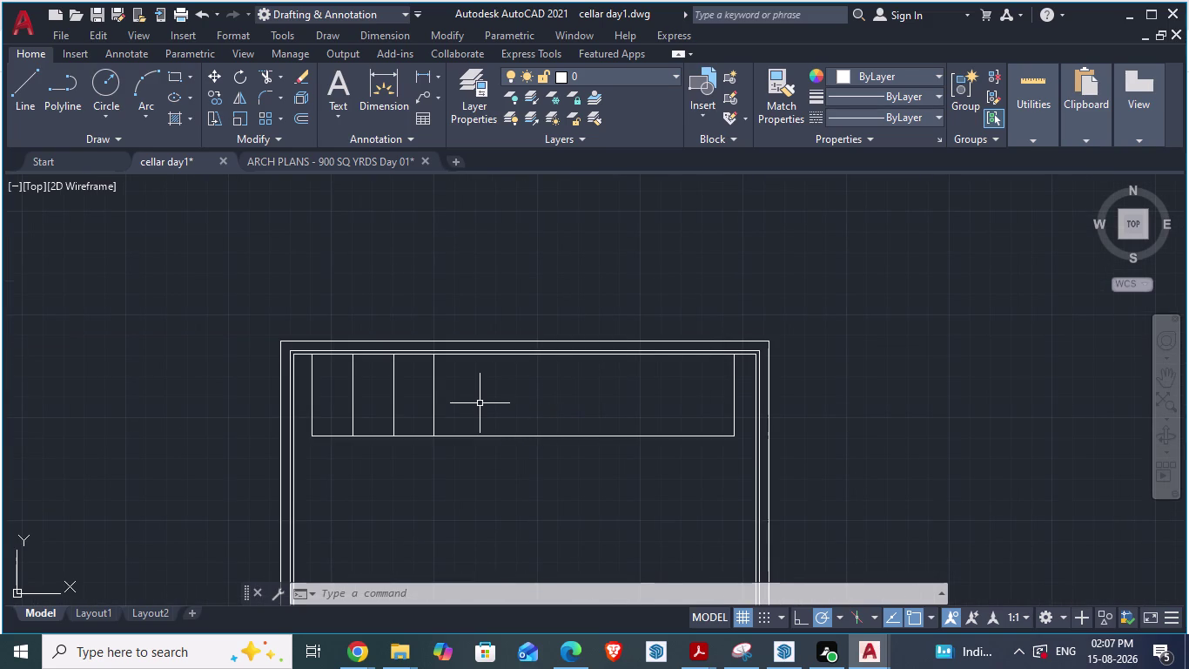
Copy the four bay dividing lines and paste them at the strip's right end.
click(480, 403)
click(308, 408)
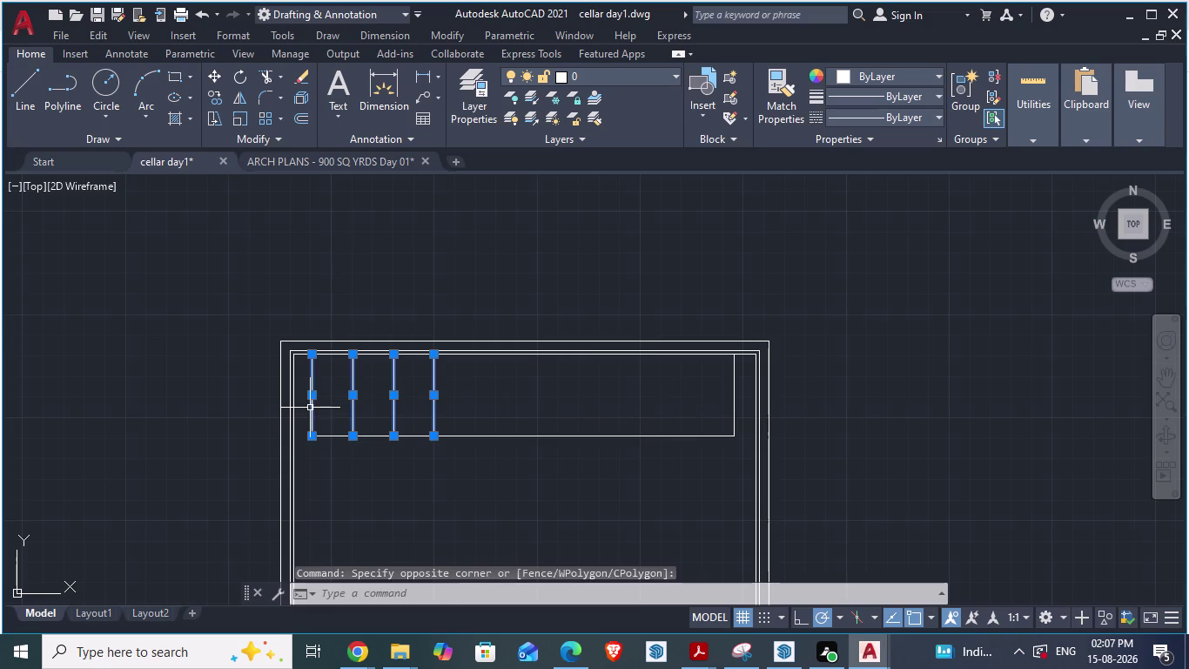
key(ctrl+c)
key(ctrl+v)
scroll(up, 3)
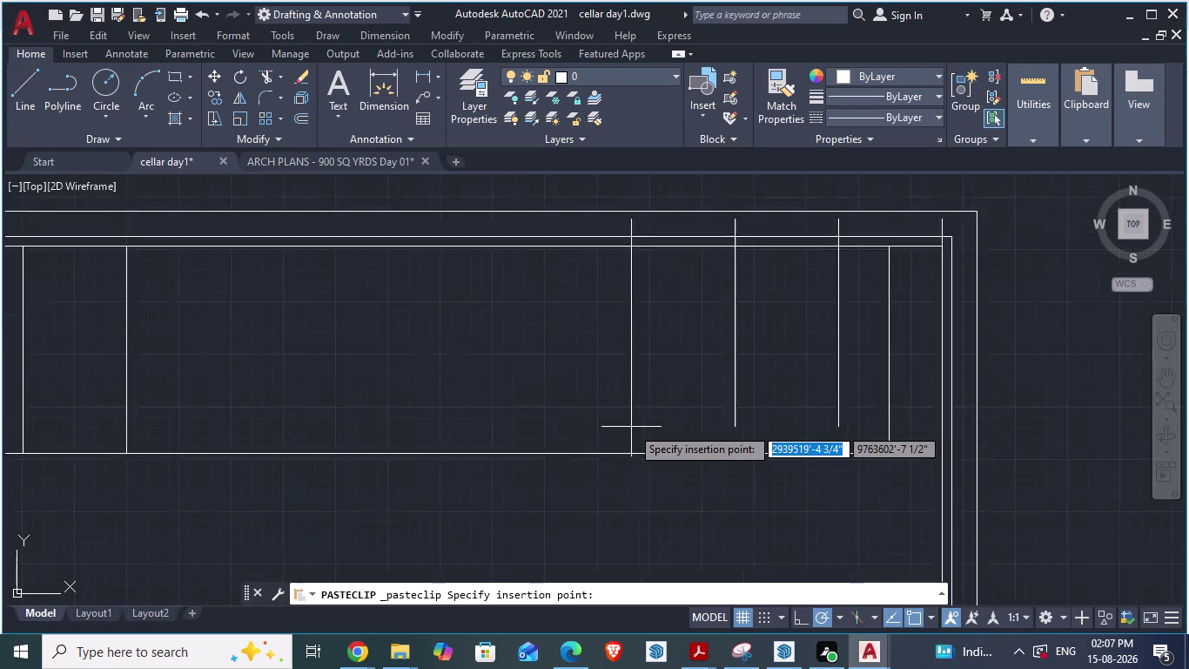
scroll(up, 3)
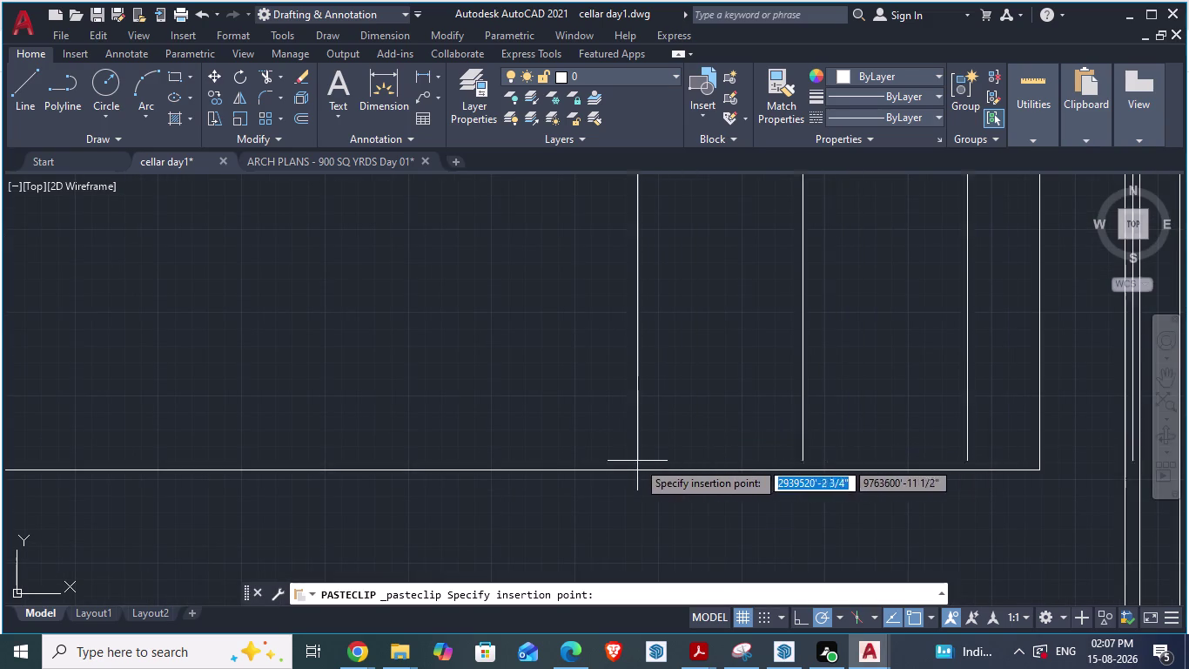
click(544, 469)
scroll(down, 3)
scroll(up, 3)
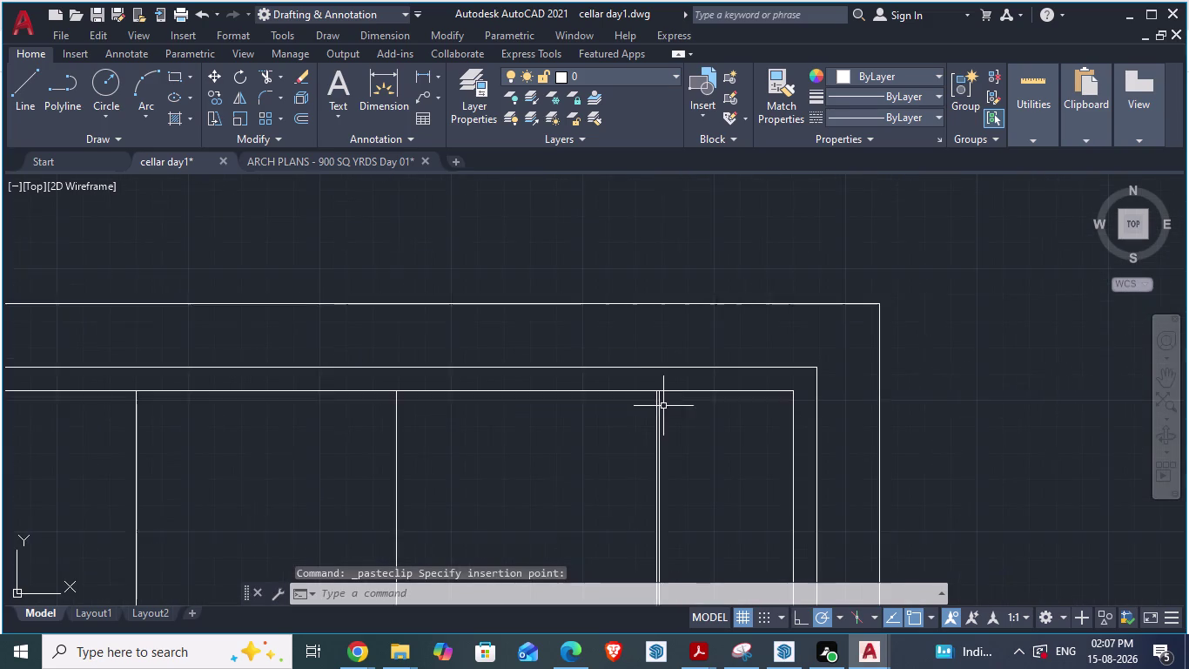
scroll(up, 3)
scroll(down, 3)
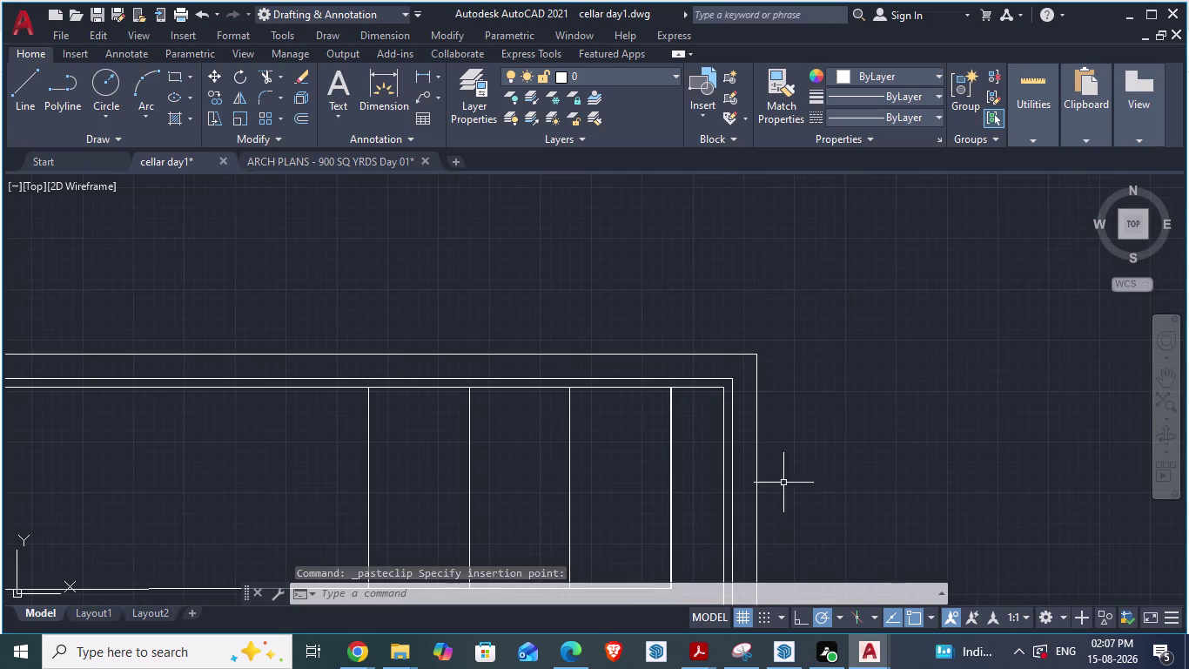
scroll(down, 3)
key(ctrl+z)
scroll(down, 3)
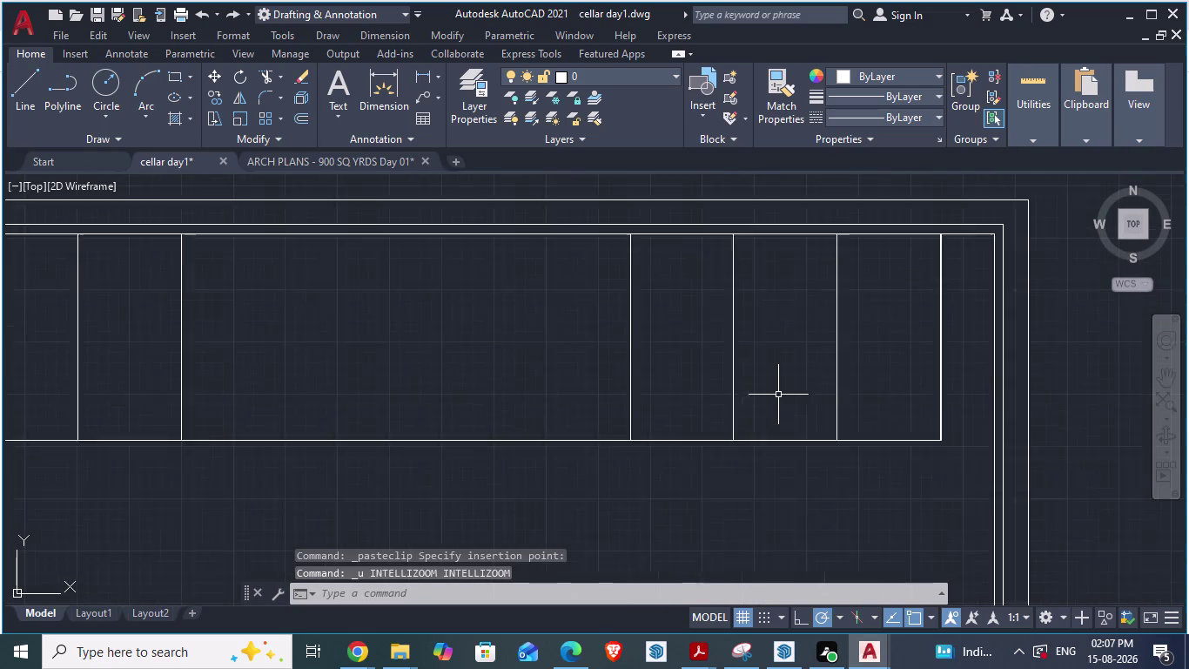
scroll(down, 3)
scroll(up, 3)
key(ctrl+z)
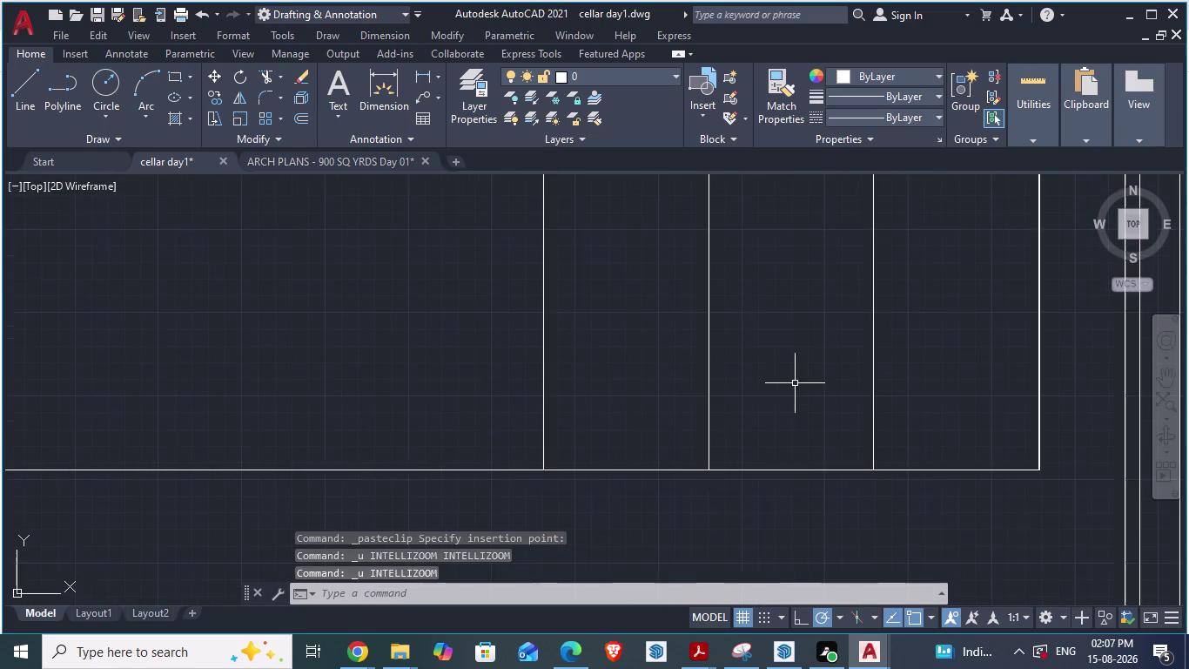
scroll(down, 3)
scroll(up, 3)
scroll(up, 3)
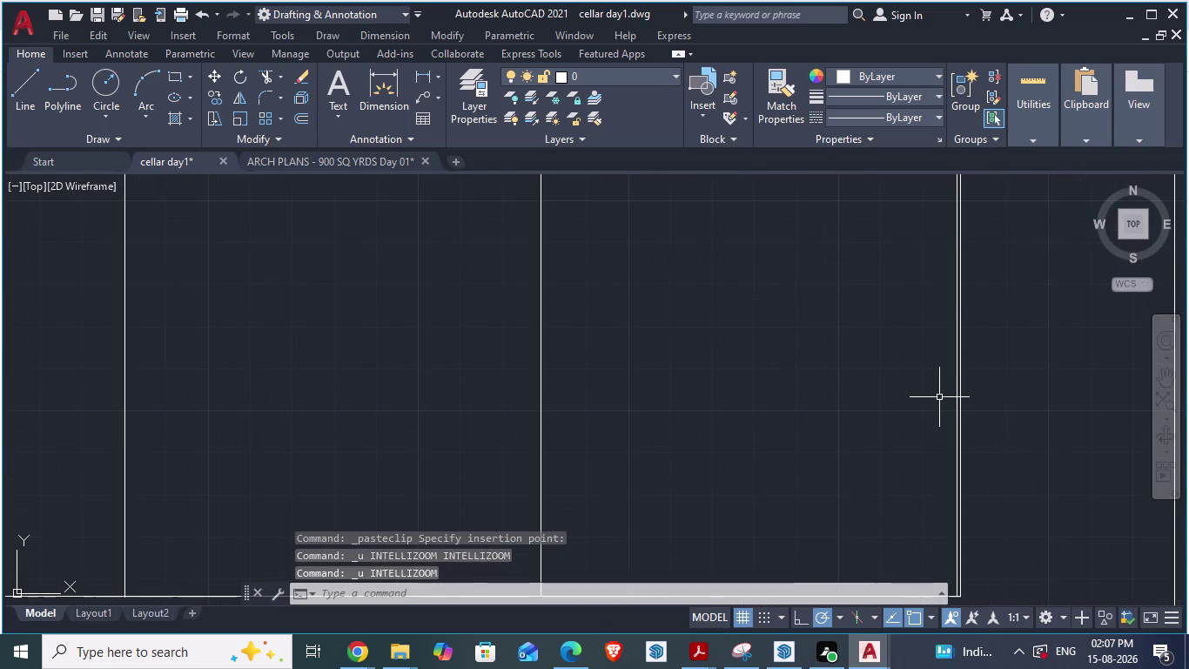
key(ctrl+z)
scroll(up, 3)
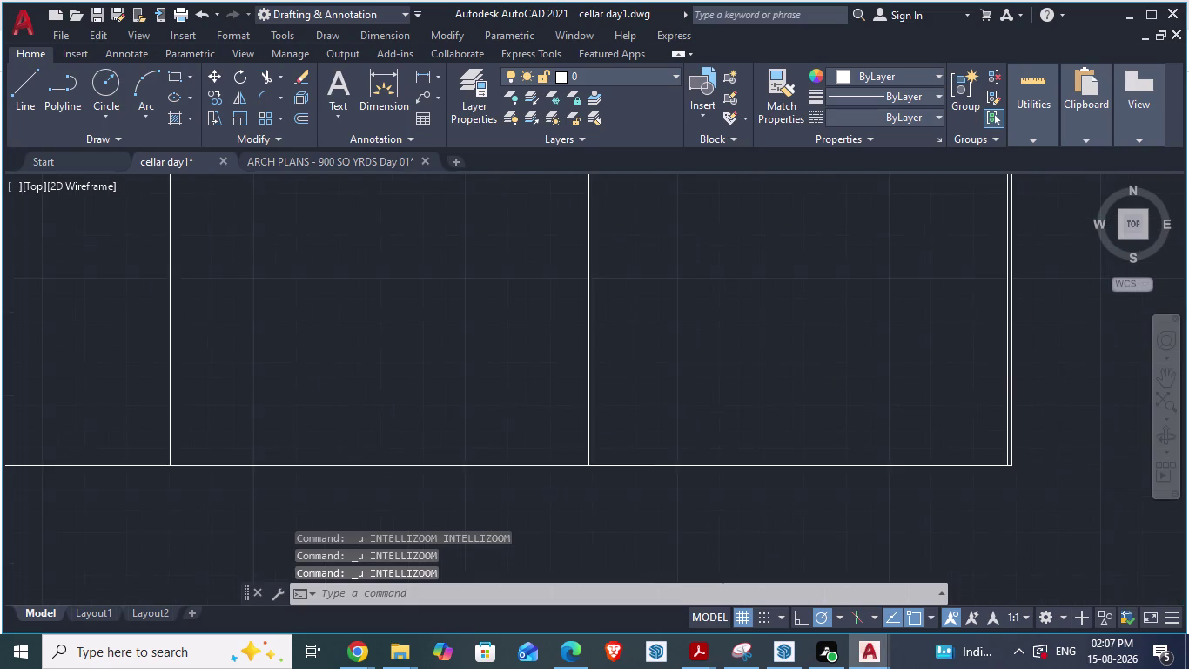
key(ctrl+z)
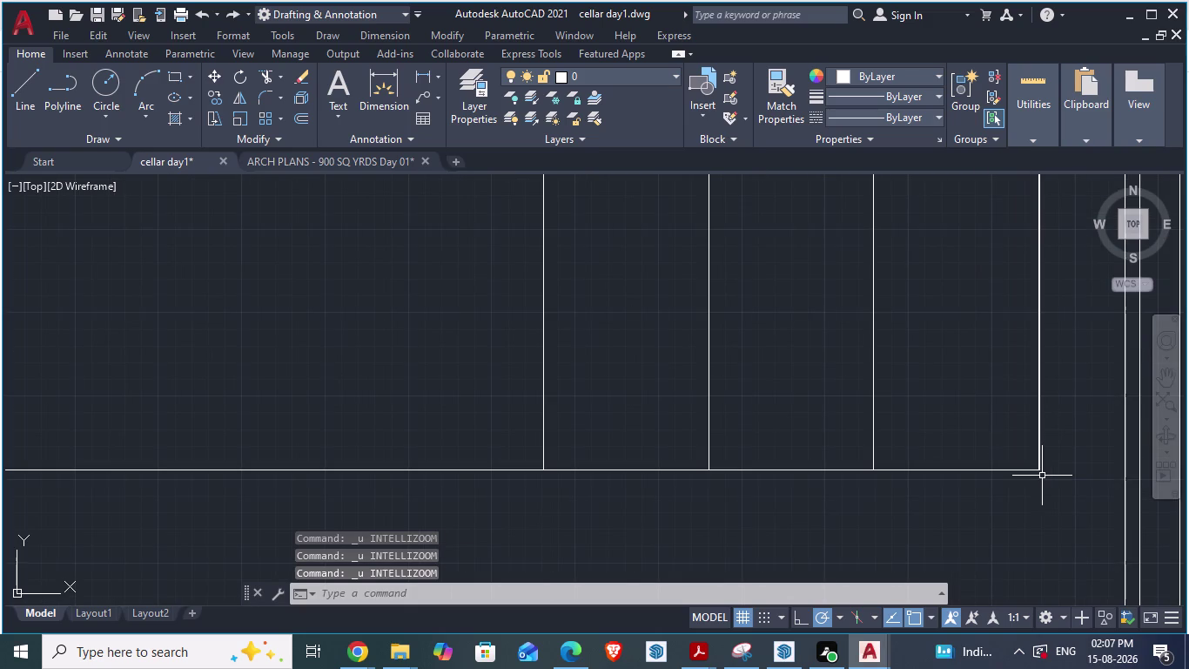
scroll(up, 3)
key(ctrl+z)
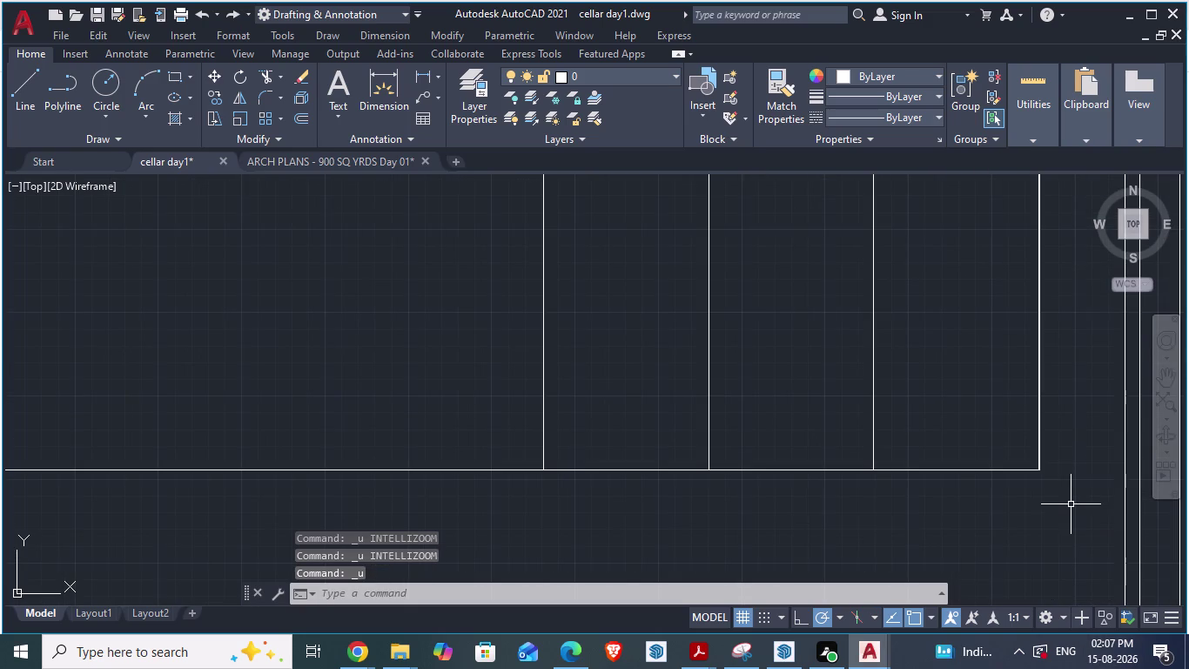
scroll(up, 3)
scroll(down, 3)
scroll(up, 3)
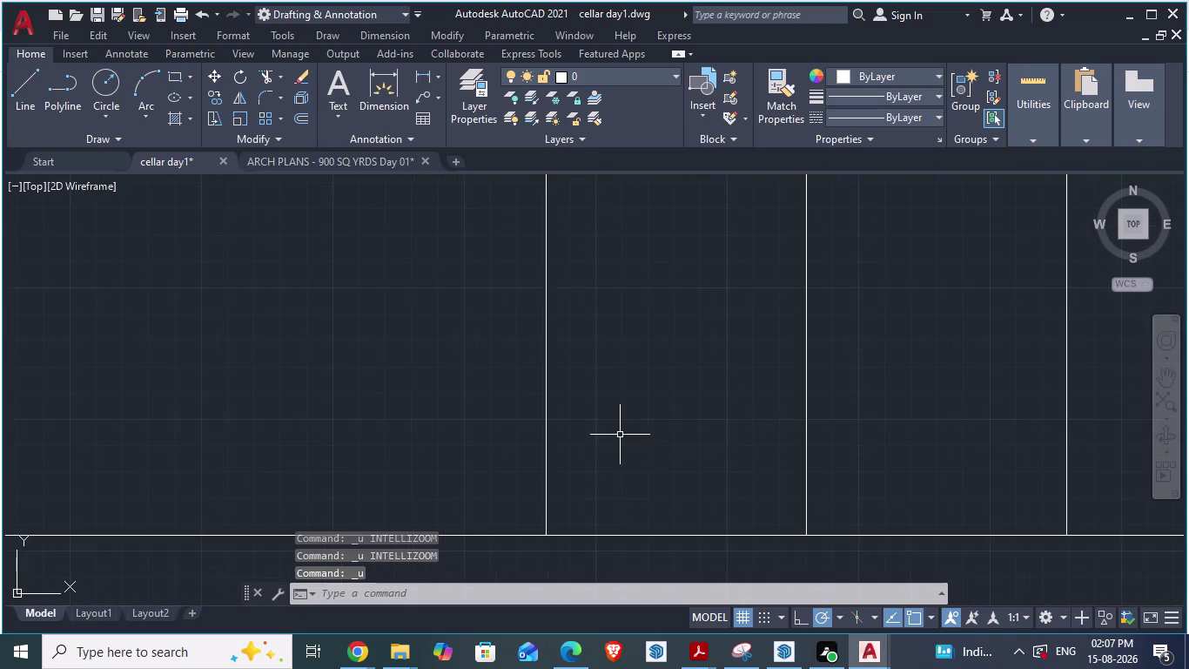
scroll(down, 3)
key(Escape)
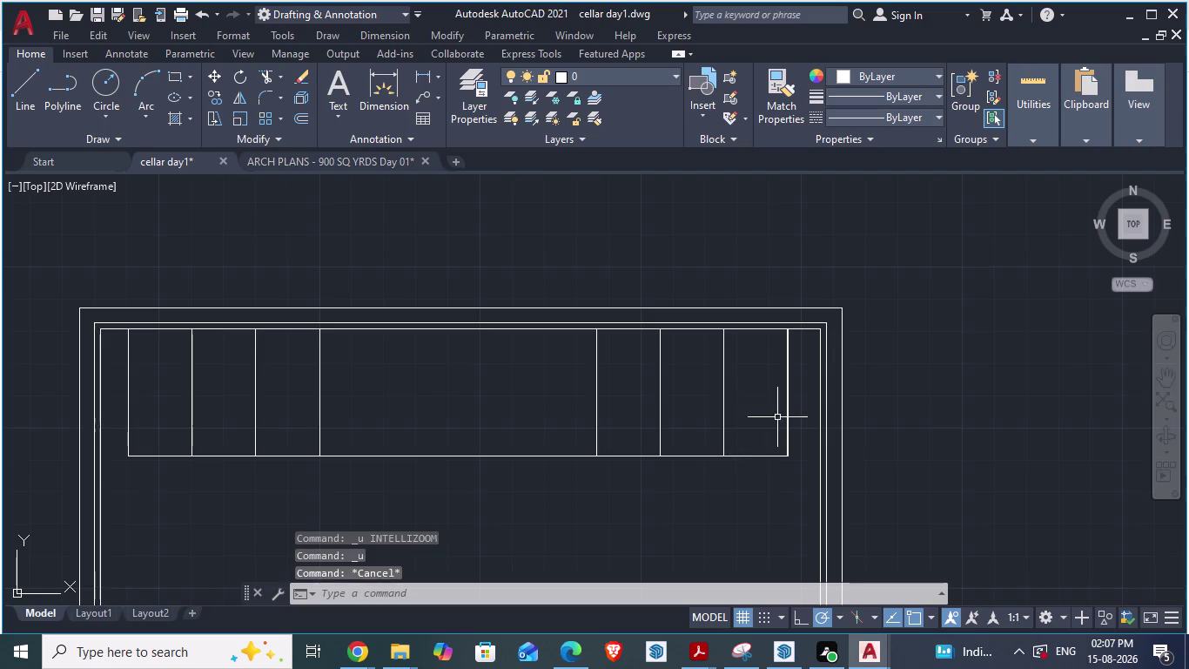
scroll(up, 3)
scroll(up, 3)
scroll(down, 3)
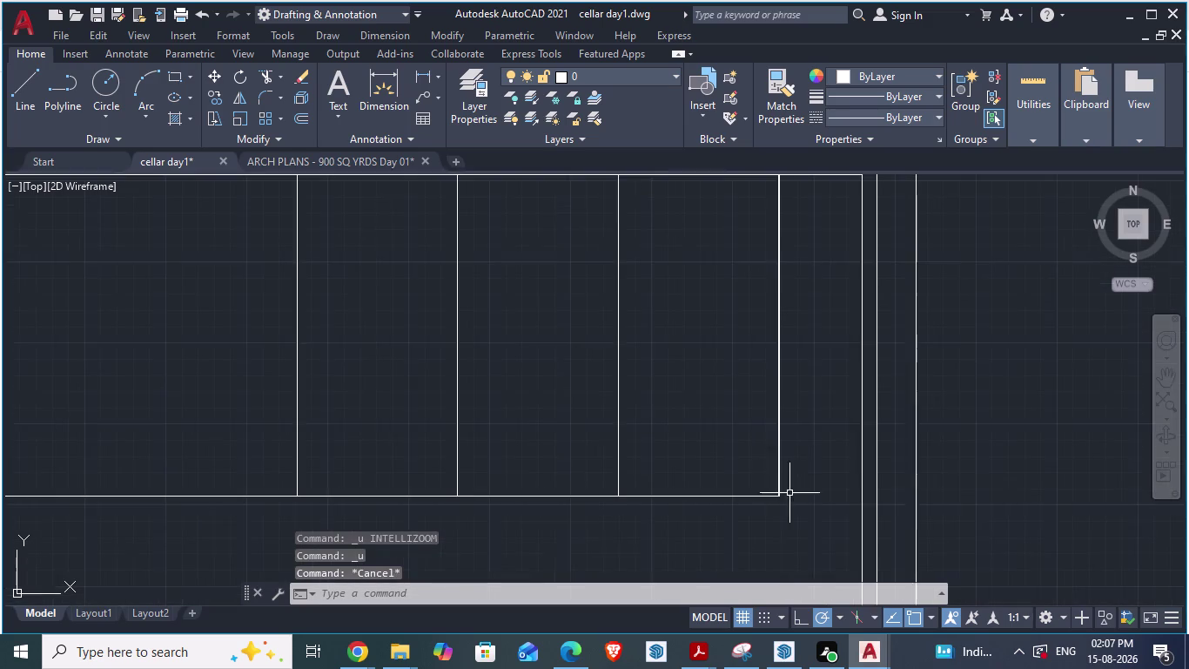
scroll(up, 3)
scroll(up, 3)
scroll(down, 3)
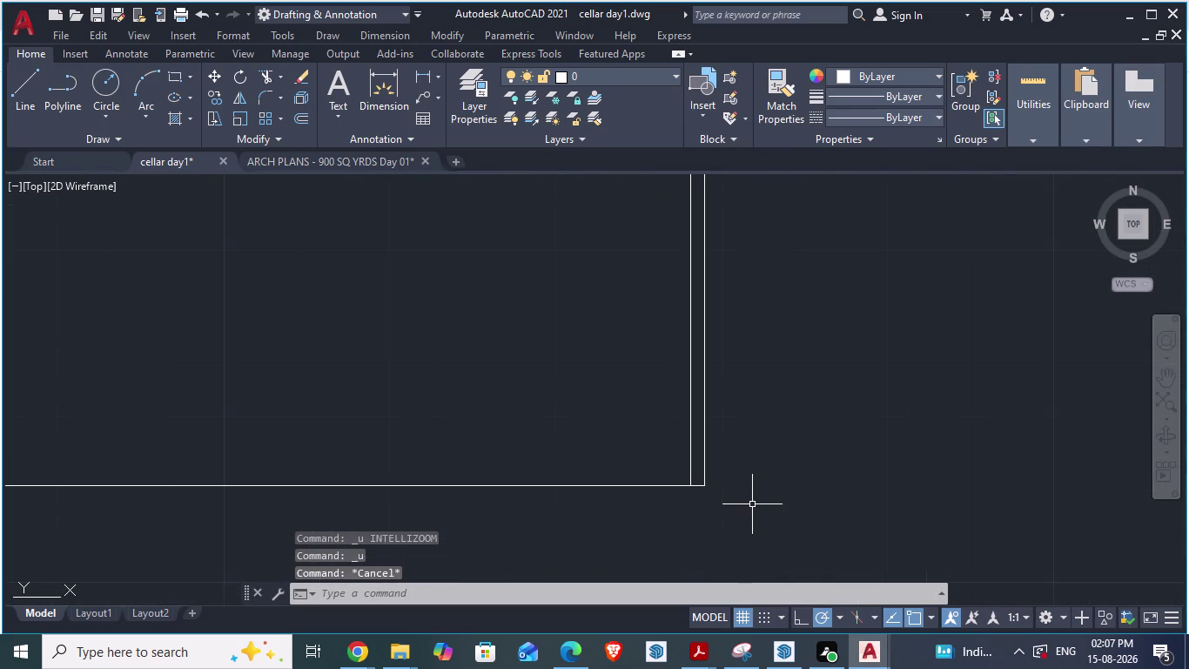
Delete the stray extra line at the right end of the parking strip.
click(691, 433)
key(Delete)
scroll(down, 3)
scroll(down, 3)
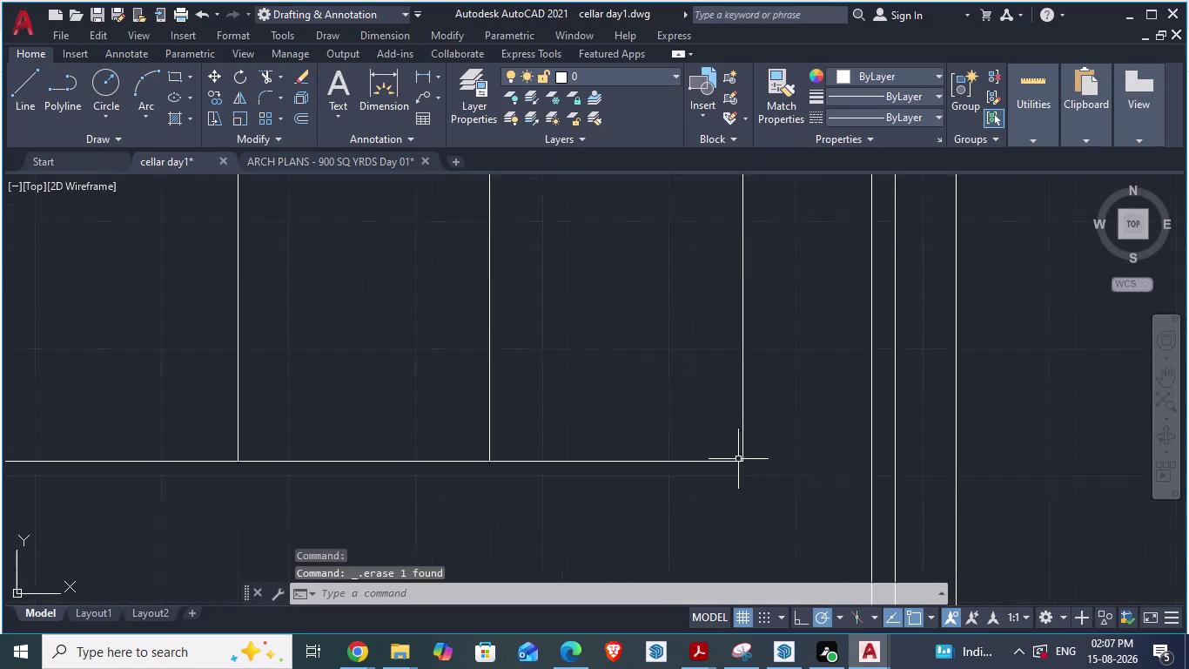
scroll(down, 3)
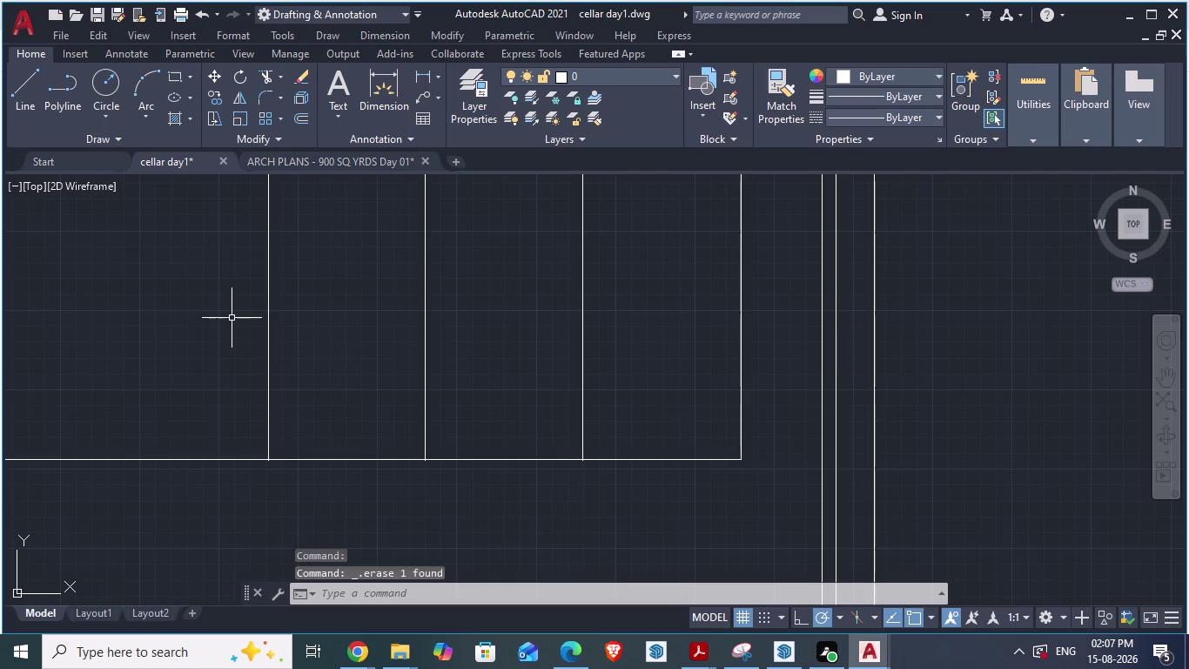
Window-select and delete the three pasted right-side dividing lines.
click(232, 317)
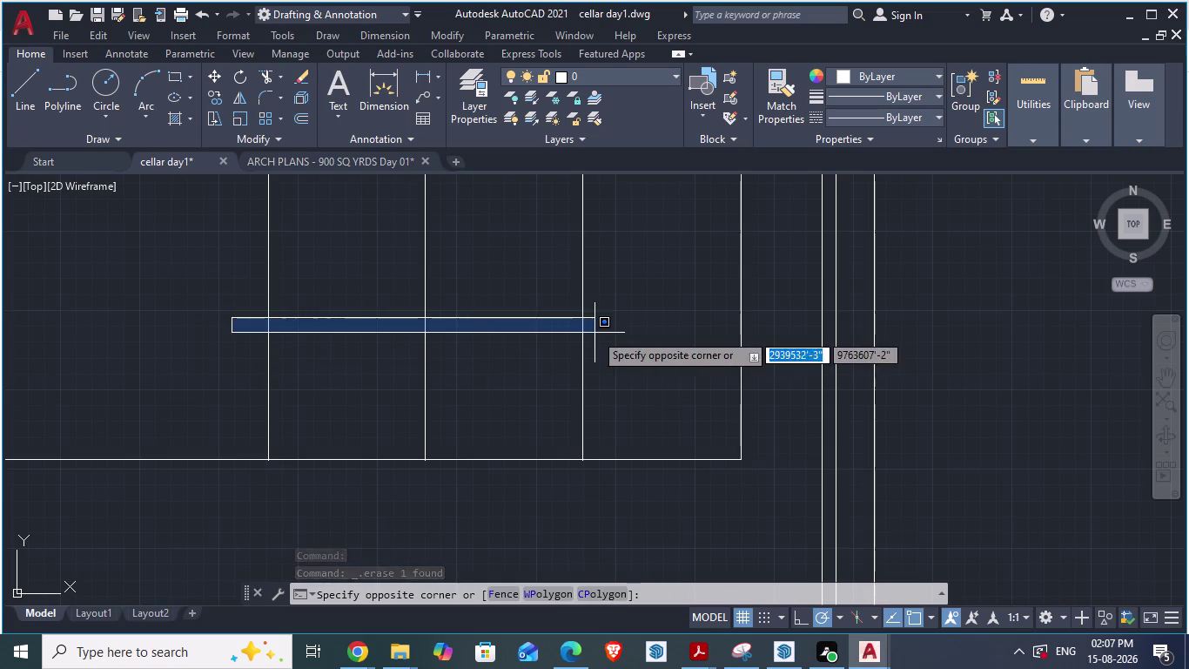
click(595, 332)
click(654, 341)
click(218, 343)
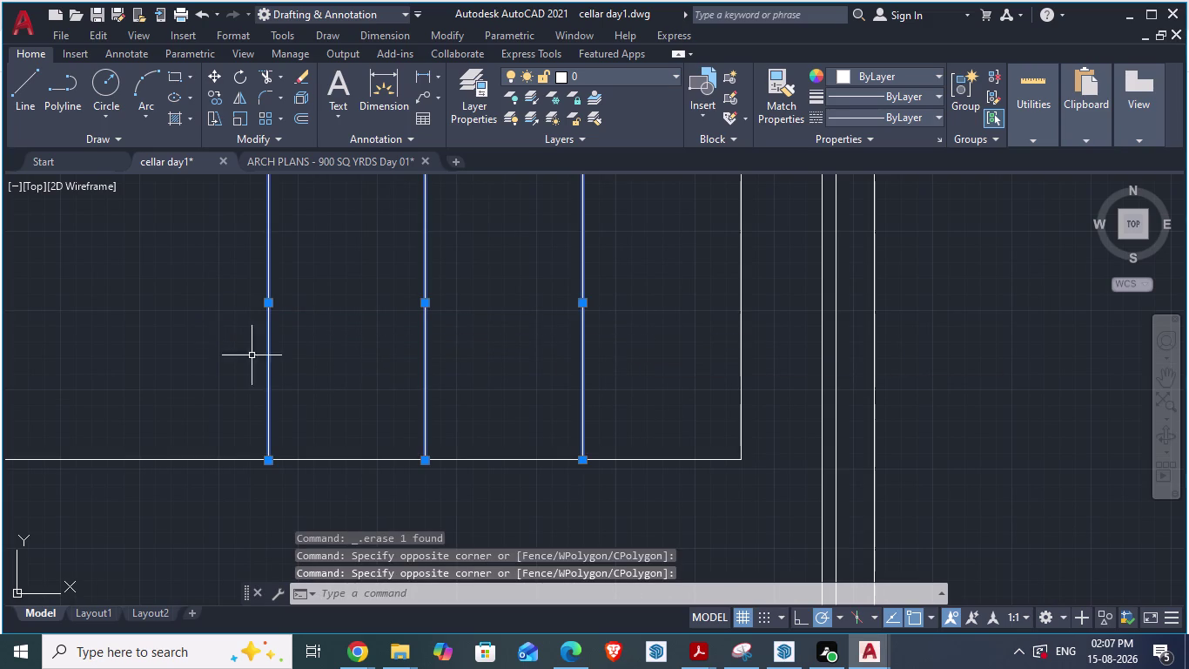
scroll(down, 3)
key(Delete)
scroll(up, 3)
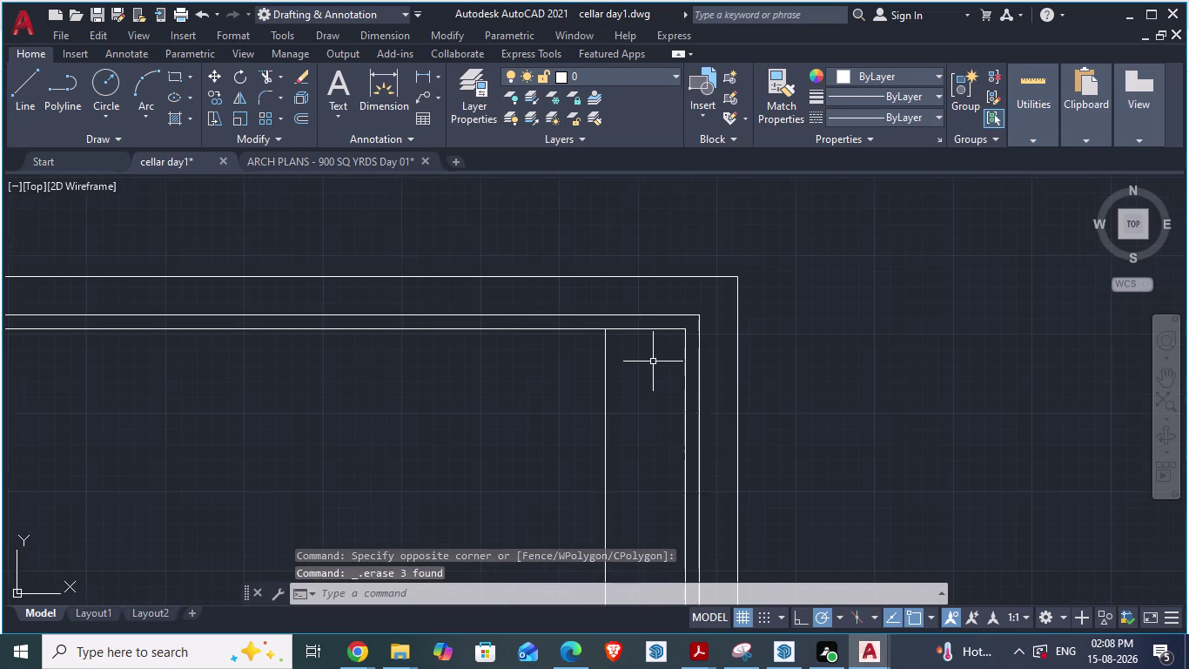
scroll(down, 3)
scroll(down, 3)
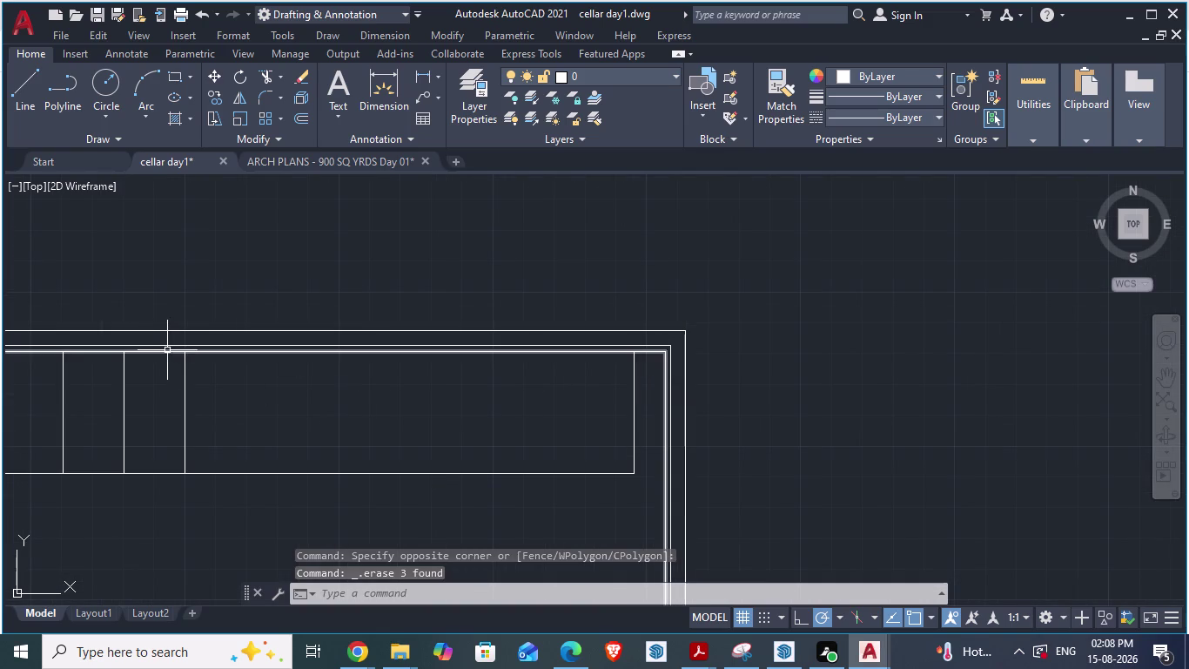
scroll(up, 3)
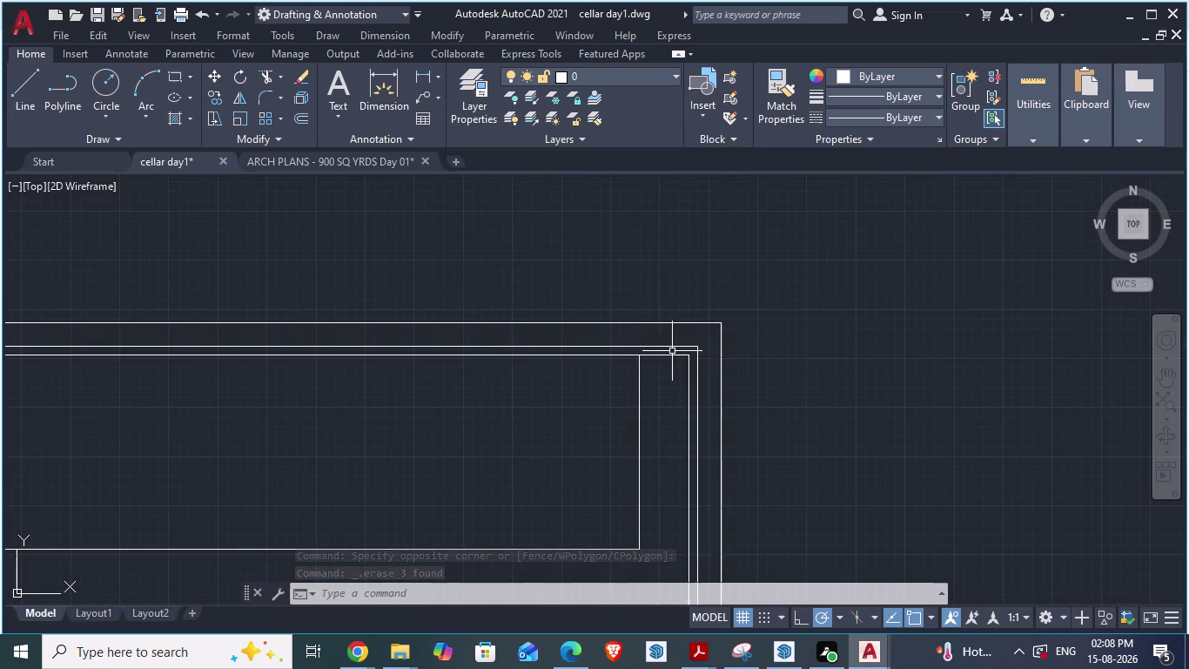
key(l)
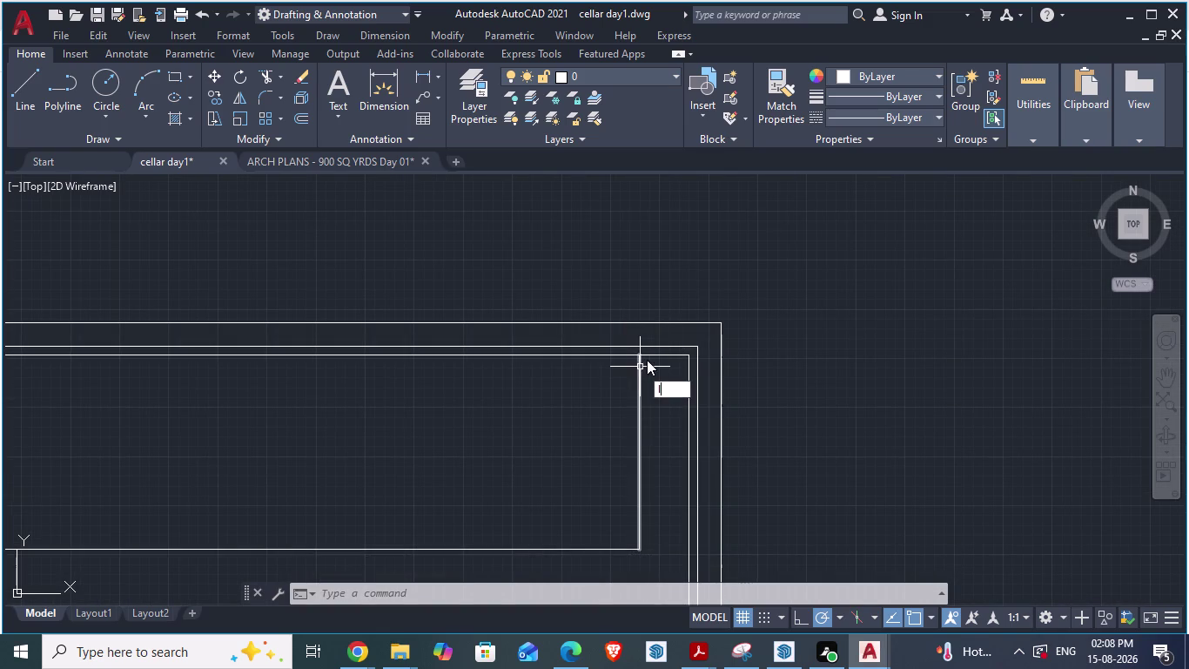
key(Return)
scroll(up, 3)
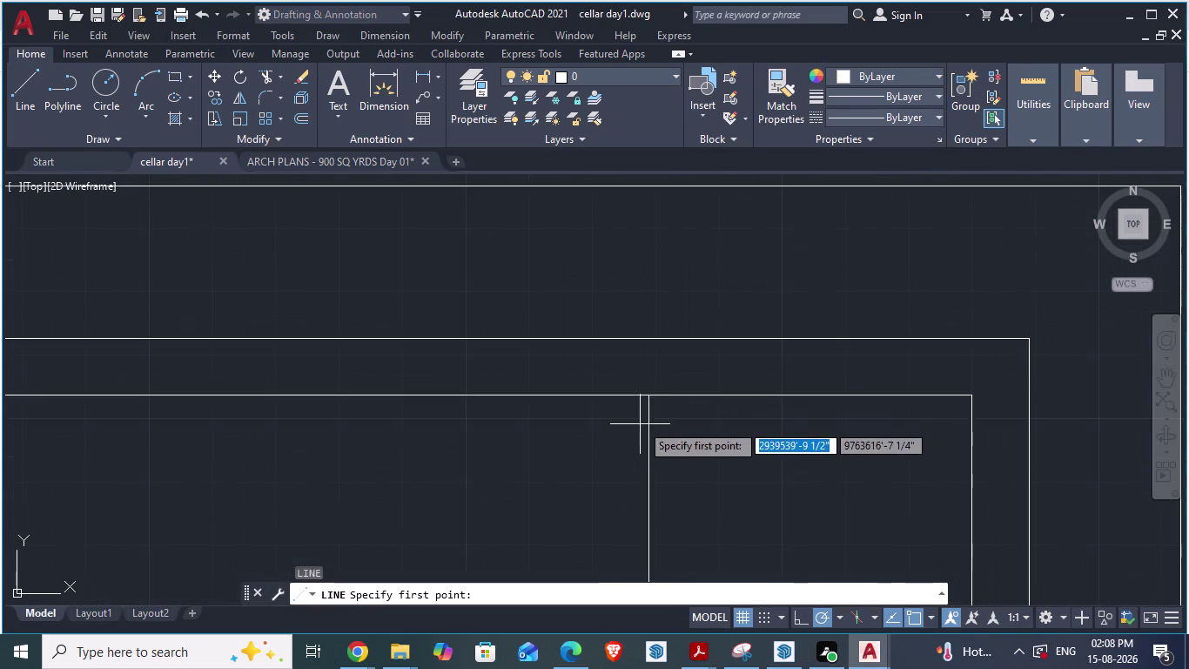
click(650, 398)
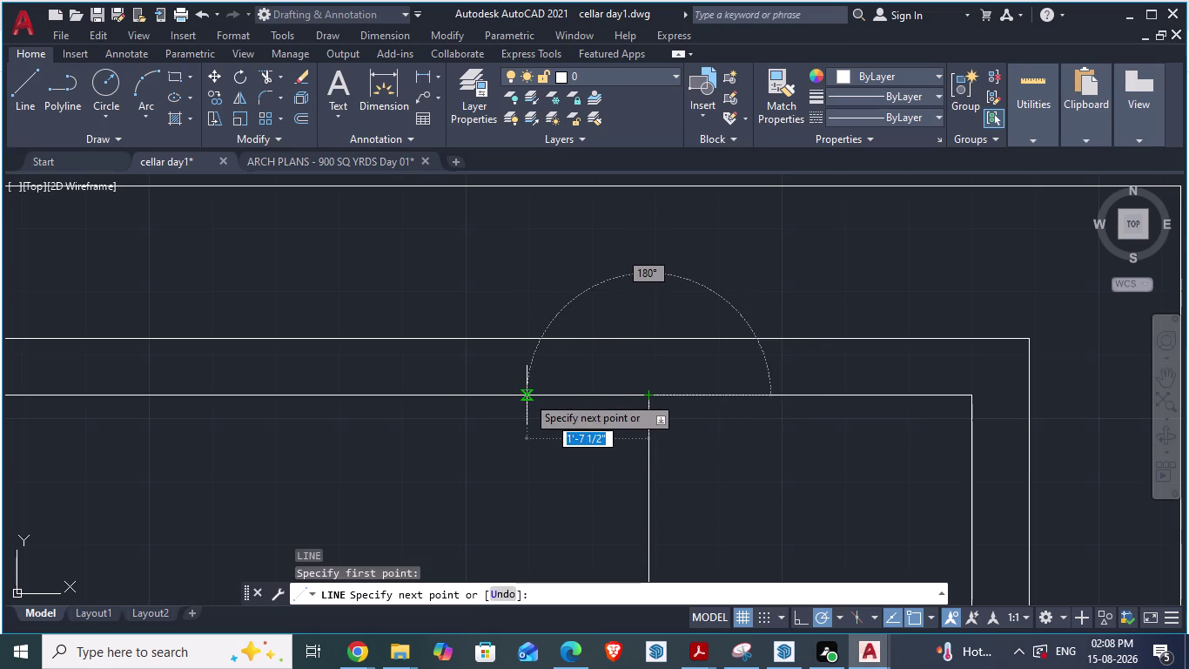
text(8)
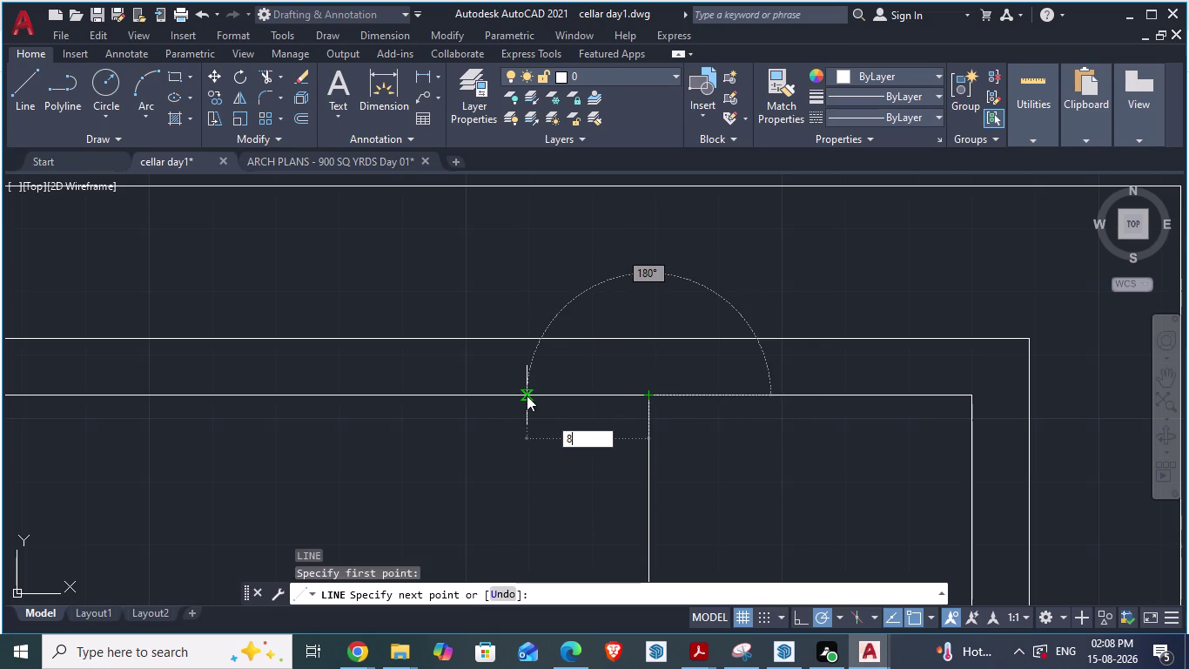
text('3")
key(Return)
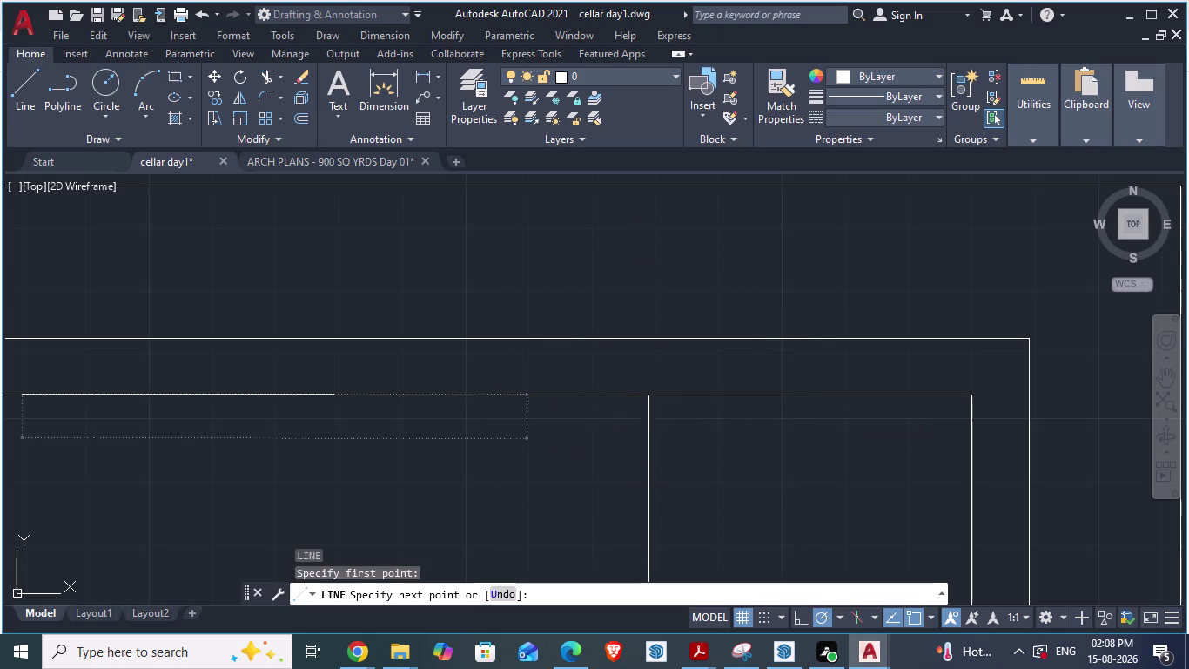
scroll(down, 3)
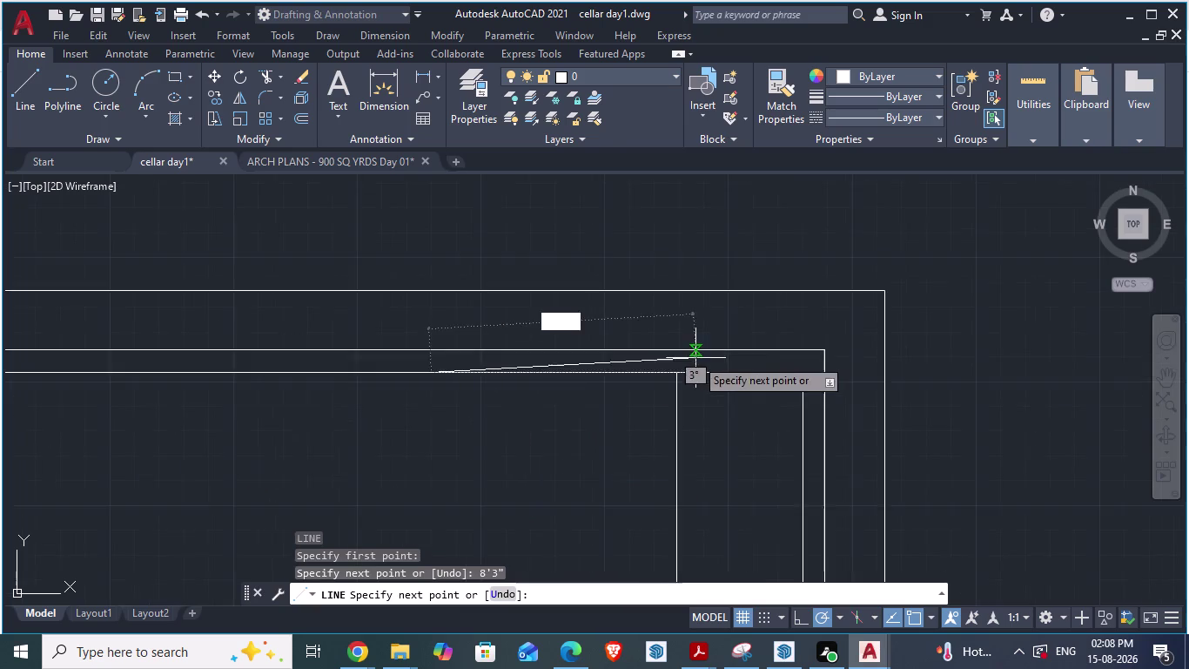
scroll(down, 3)
scroll(up, 3)
scroll(down, 3)
scroll(up, 3)
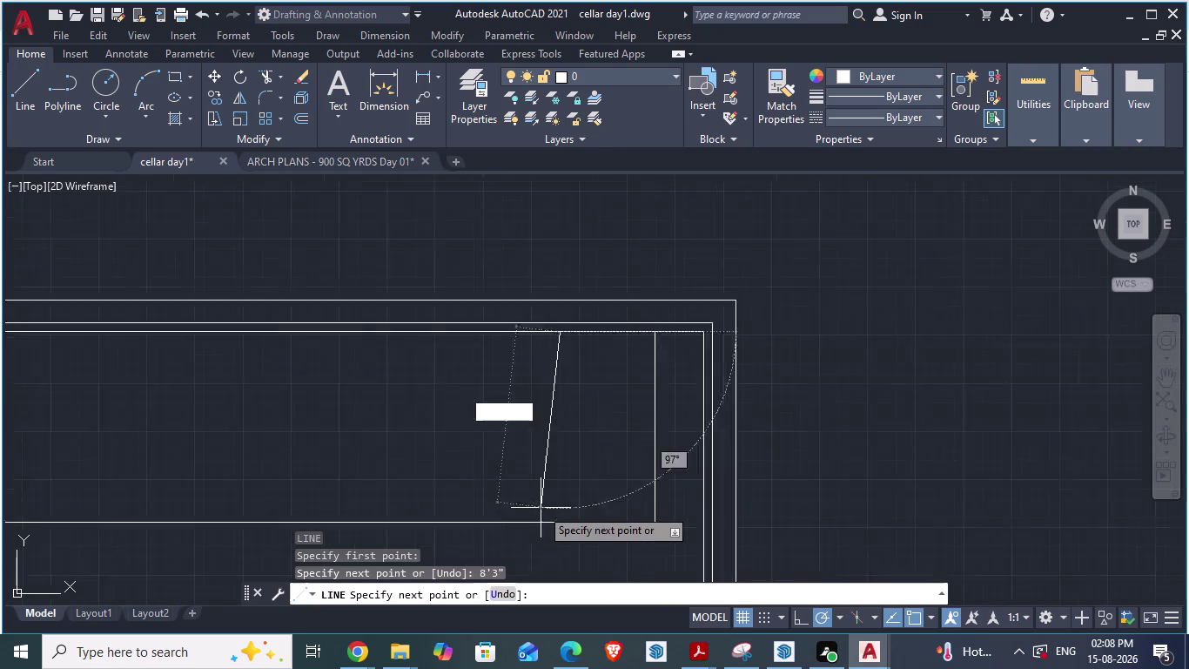
scroll(up, 3)
scroll(up, 3)
scroll(down, 3)
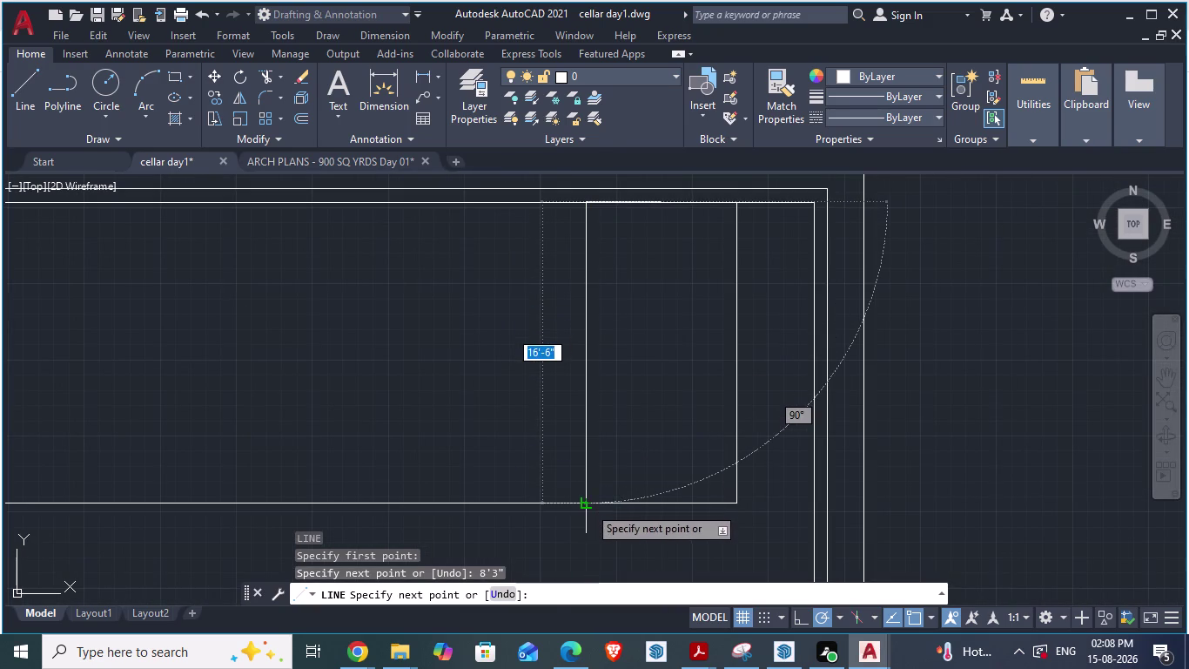
click(589, 506)
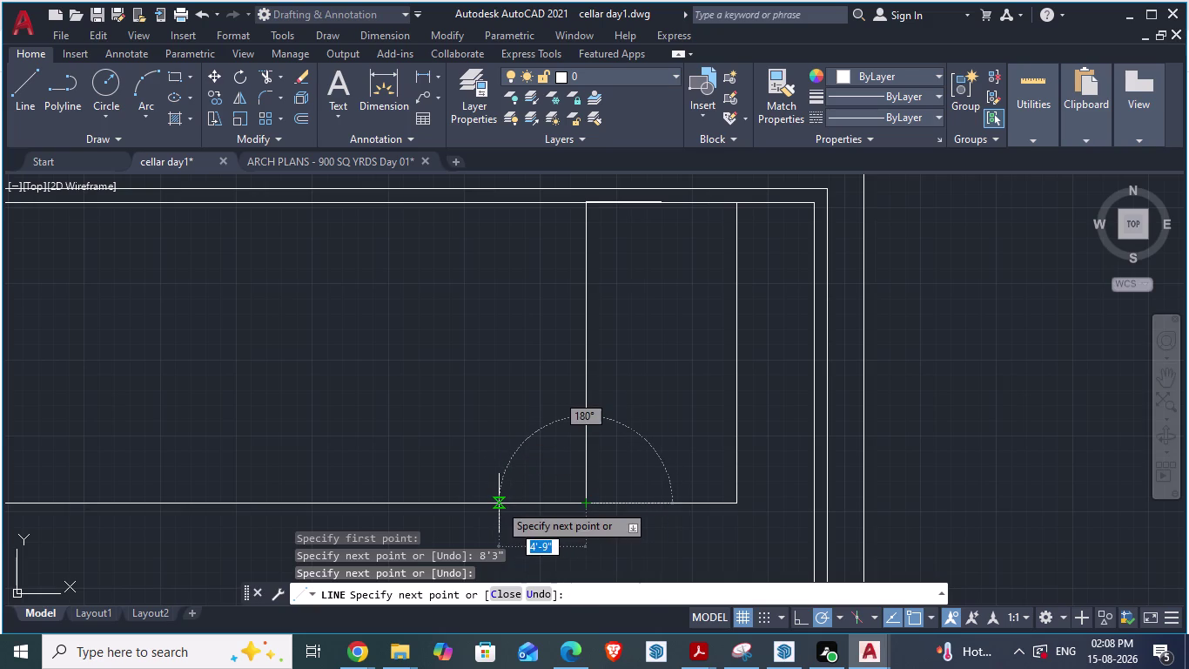
key(8)
key(apostrophe)
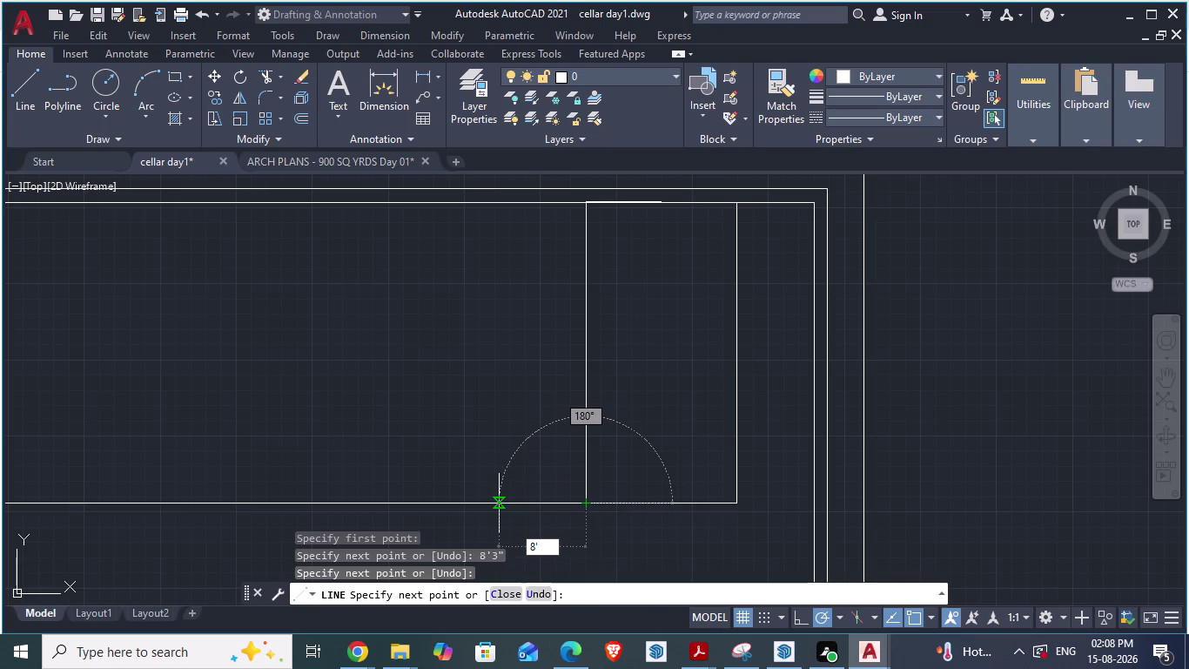
key(3)
key(shift+quotedbl)
key(Return)
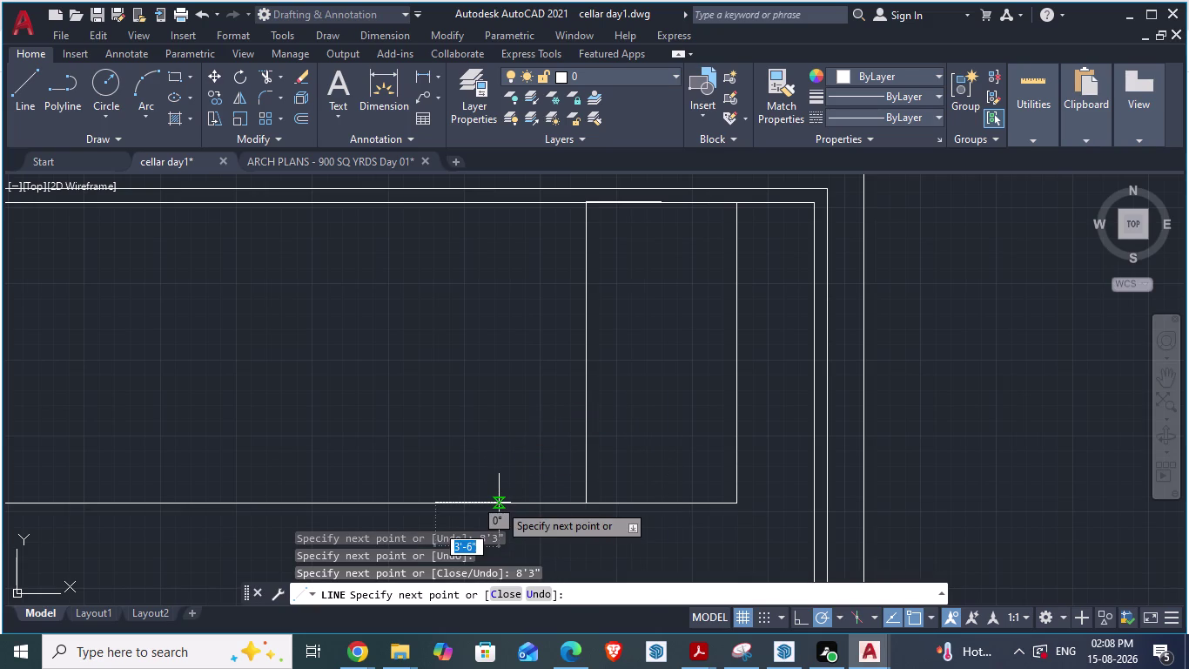
scroll(down, 3)
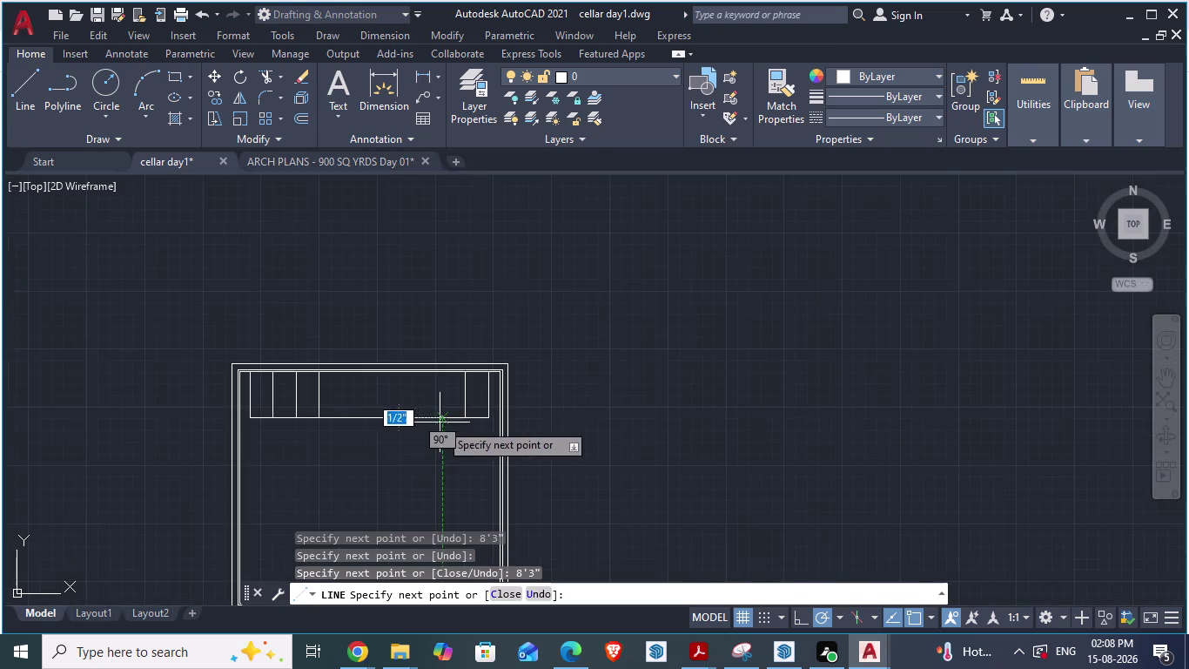
scroll(up, 3)
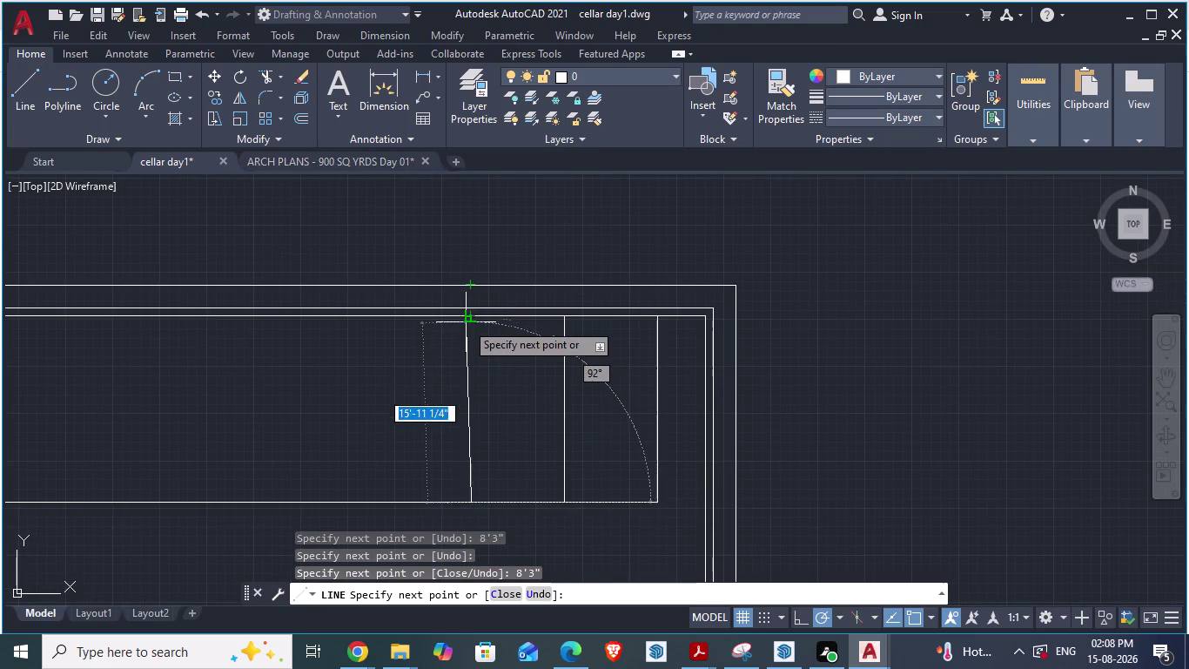
scroll(up, 3)
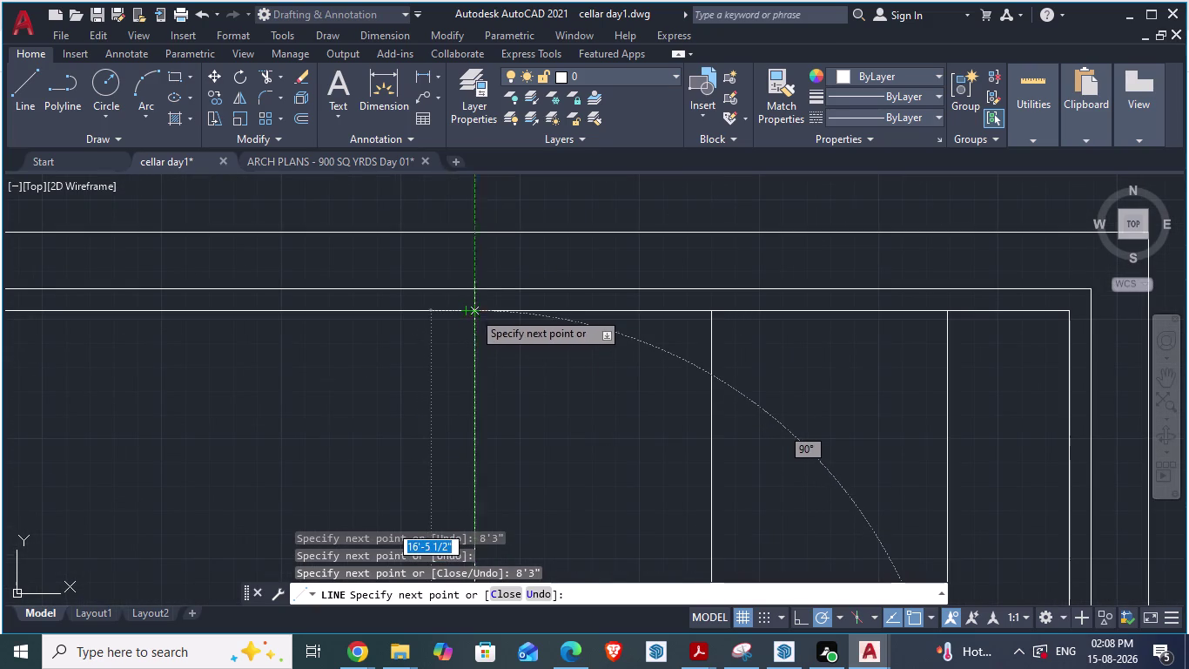
click(476, 311)
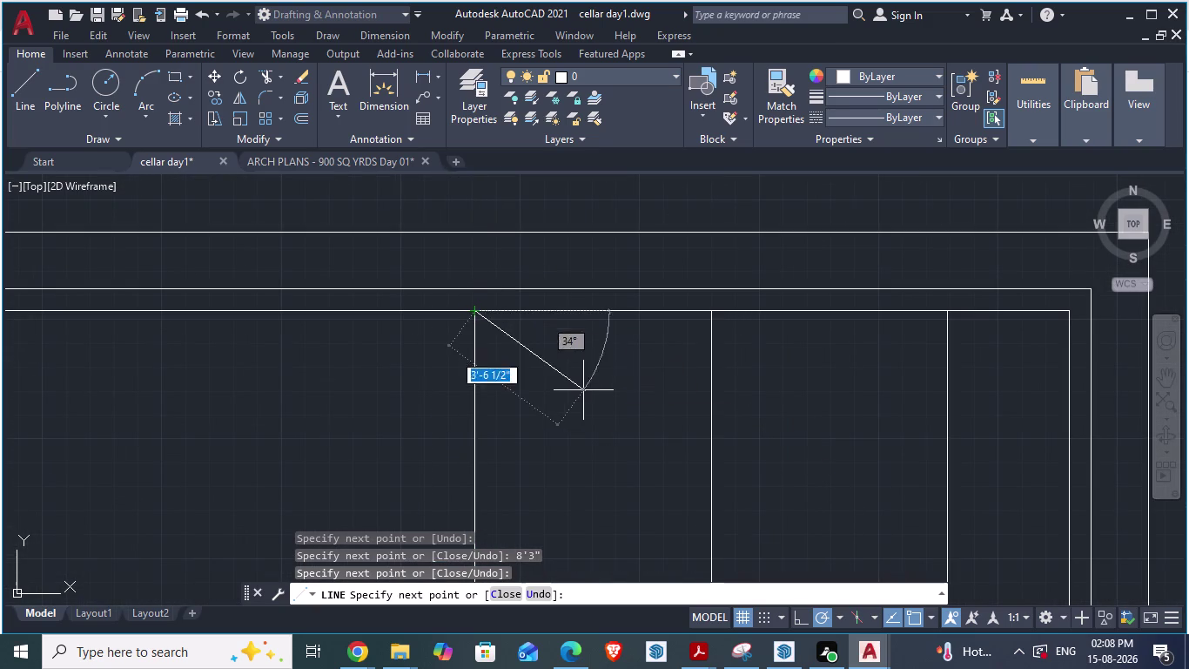
scroll(down, 3)
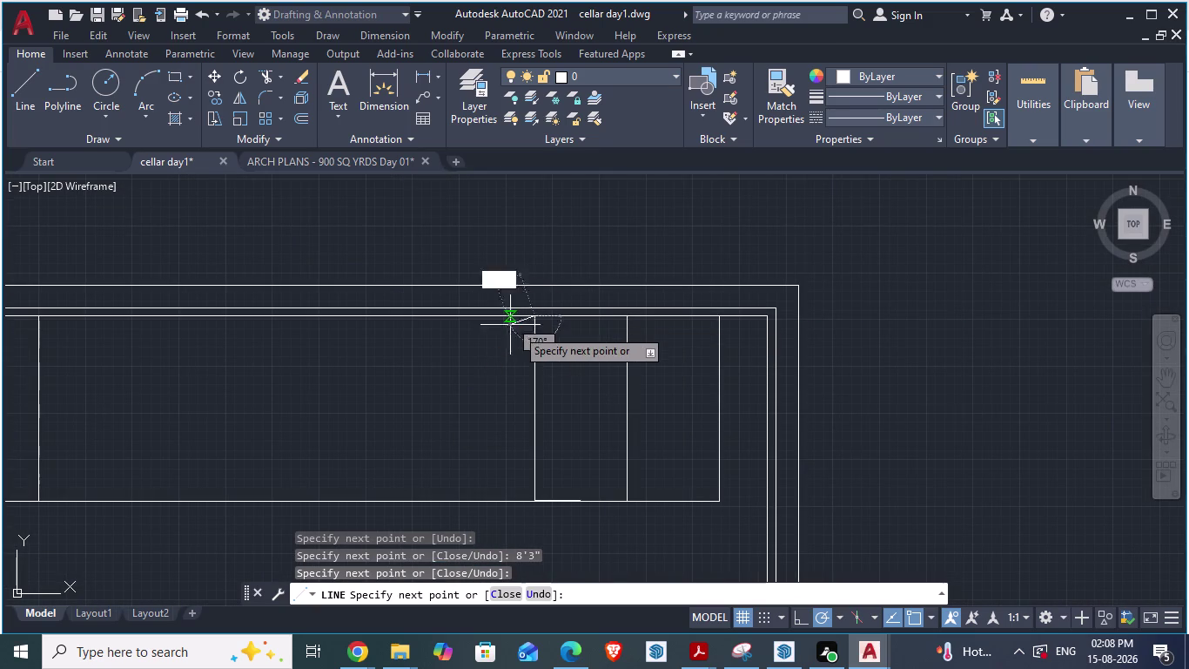
scroll(up, 3)
key(Escape)
scroll(up, 3)
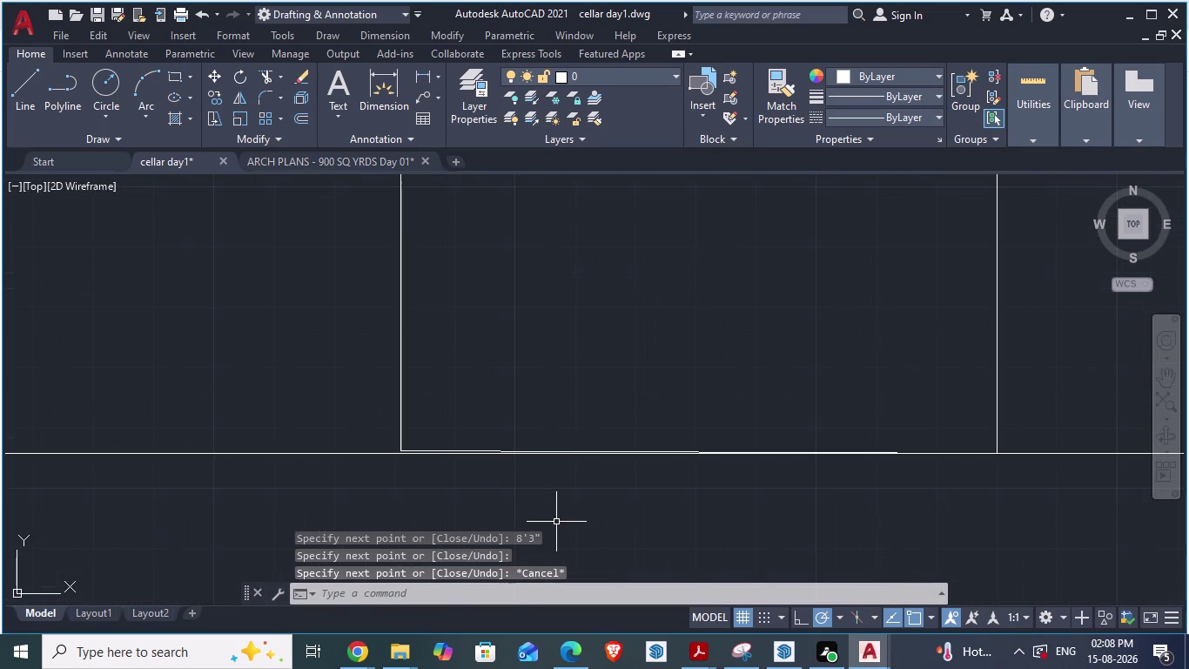
scroll(up, 3)
key(ctrl+z)
key(ctrl+z)
key(ctrl+z)
key(ctrl+z)
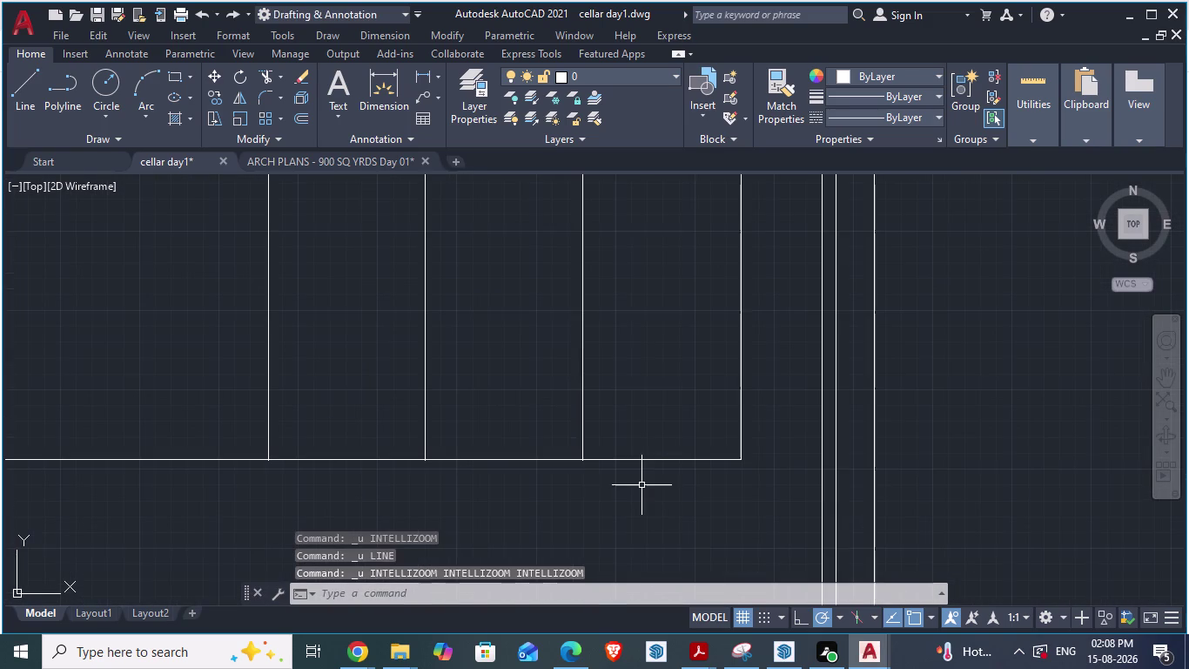
Undo back past the paste and copy of the bay dividers.
scroll(down, 3)
scroll(down, 3)
scroll(up, 3)
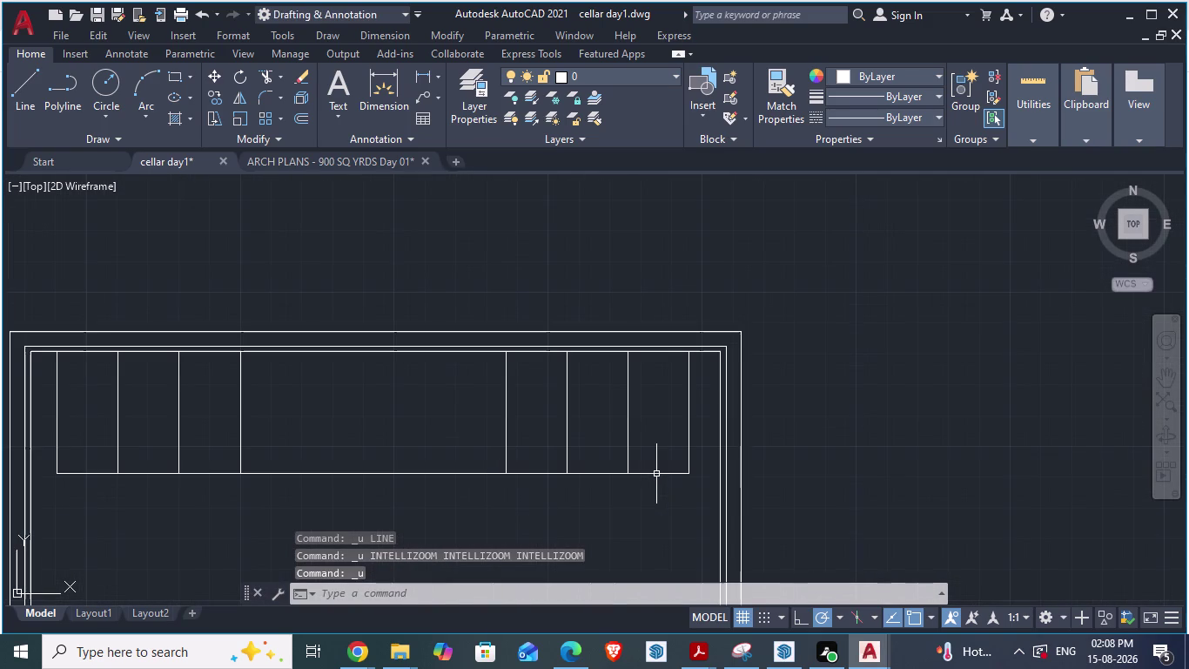
key(ctrl+z)
key(ctrl+z)
key(ctrl+z)
key(ctrl+z)
key(ctrl+z)
key(ctrl+z)
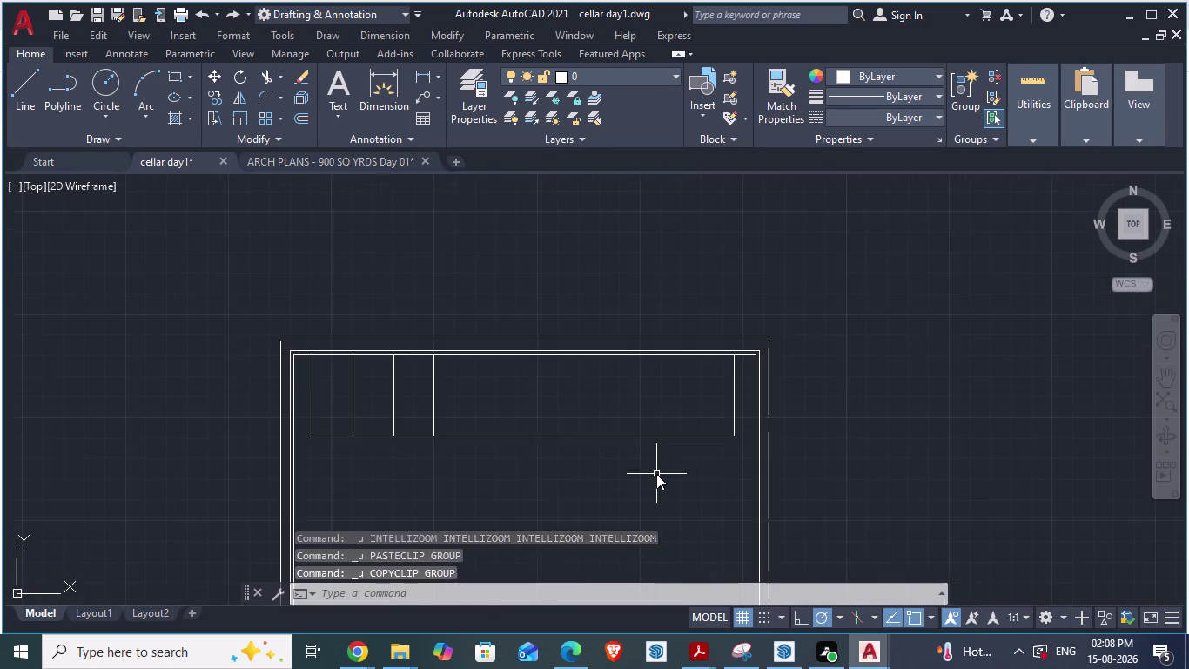
key(ctrl+z)
scroll(down, 3)
scroll(up, 3)
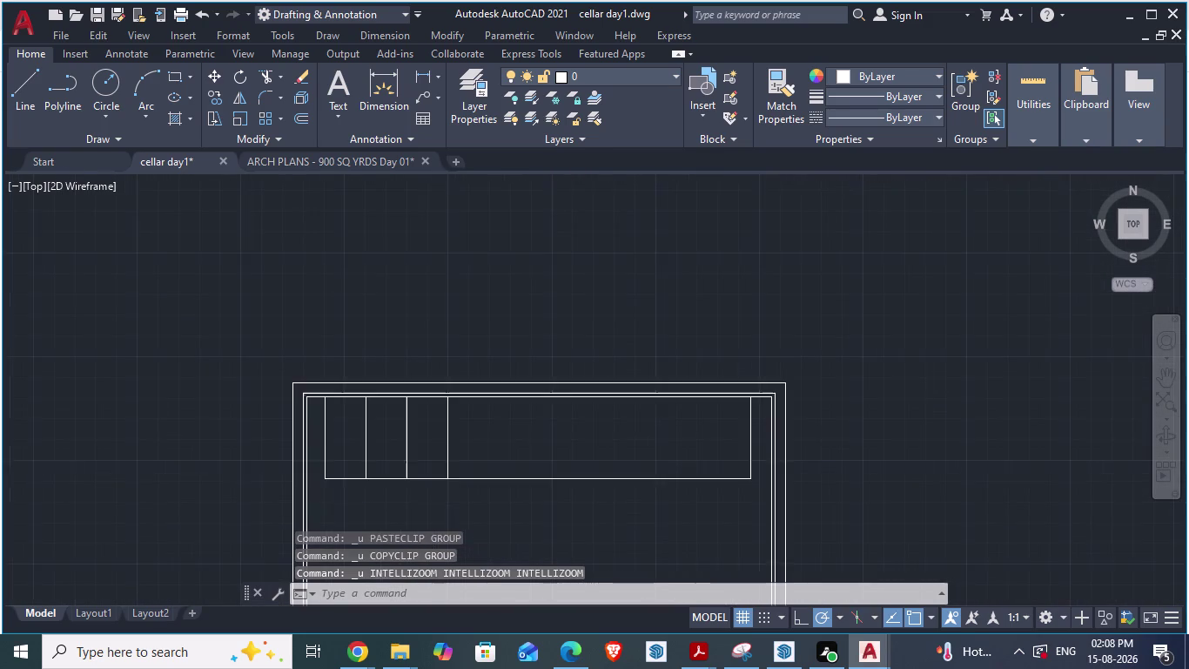
scroll(up, 3)
Save the cellar drawing.
key(ctrl+s)
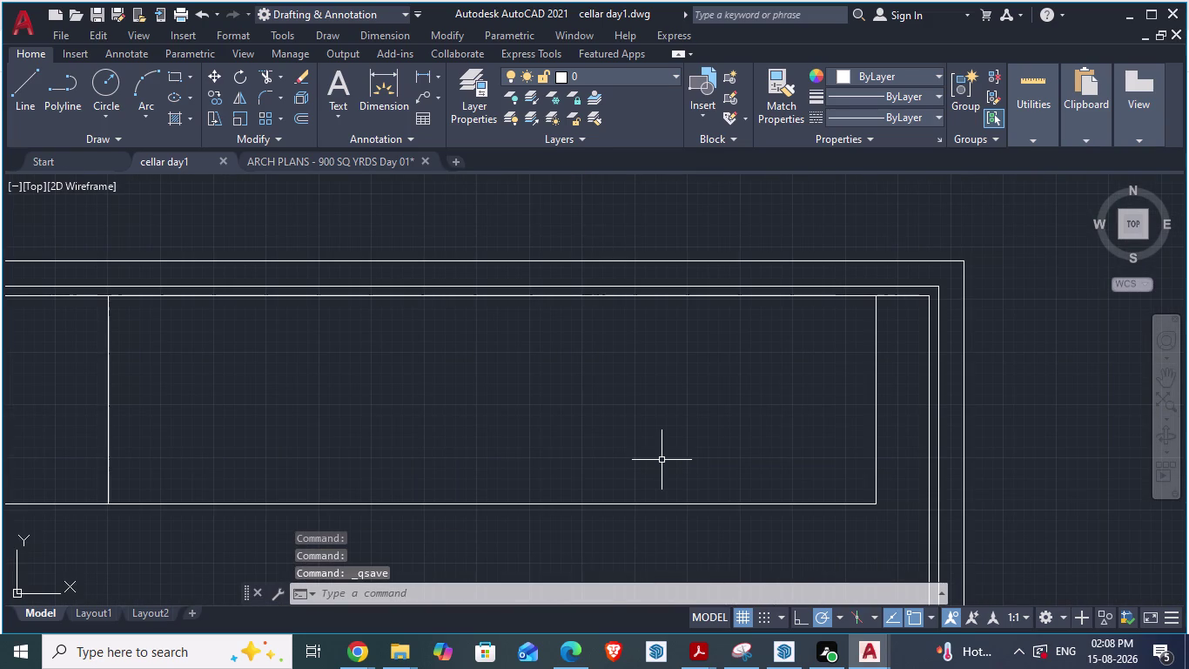
click(660, 457)
key(Escape)
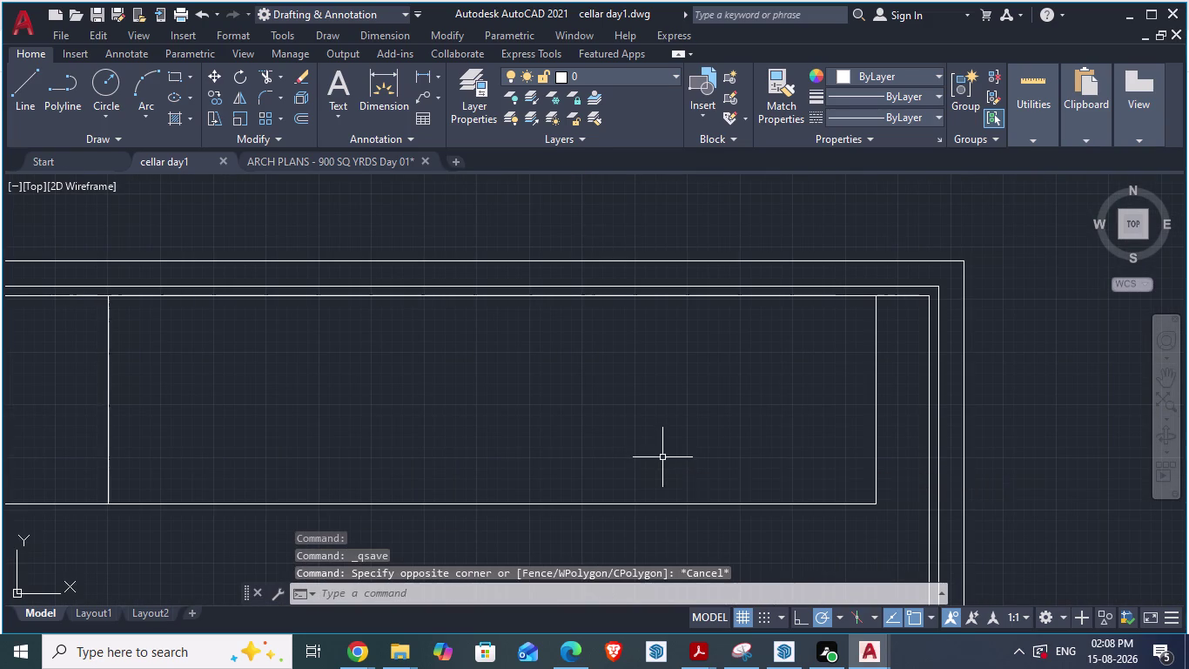
scroll(down, 3)
scroll(up, 3)
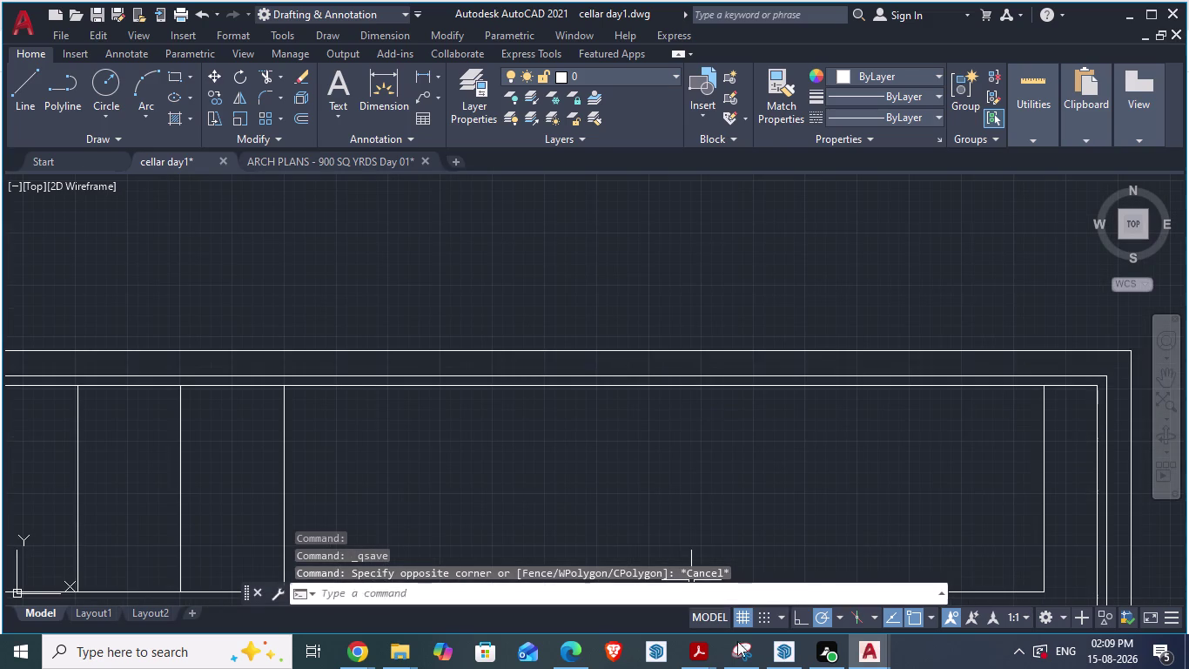
scroll(down, 3)
scroll(down, 3)
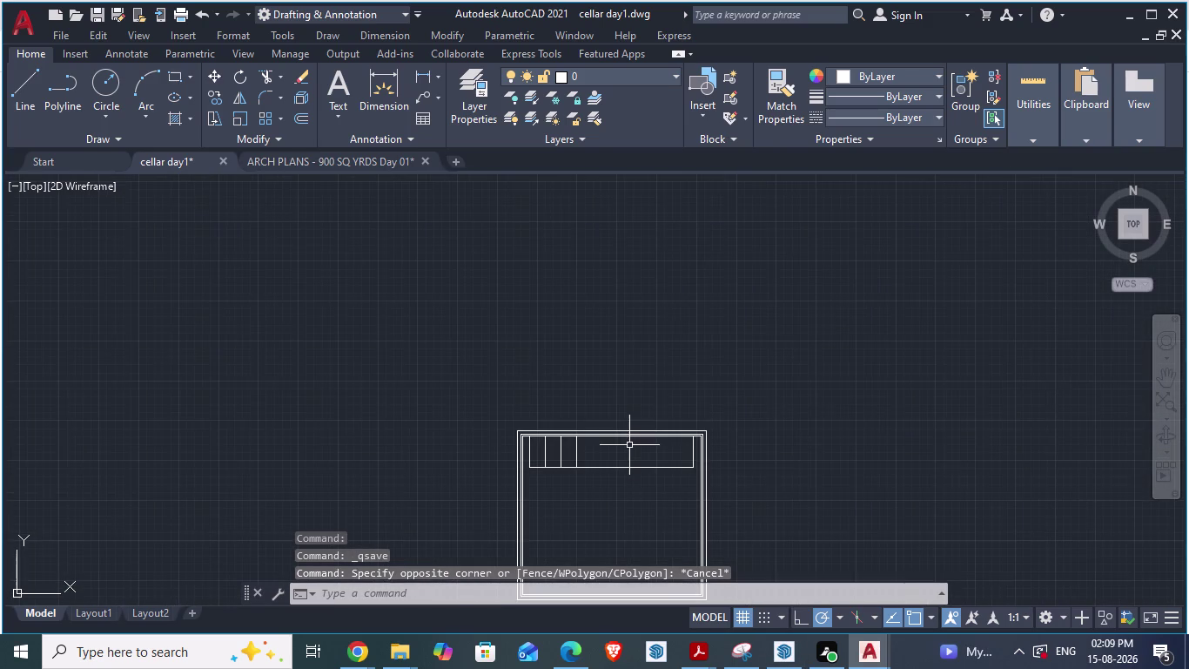
scroll(up, 3)
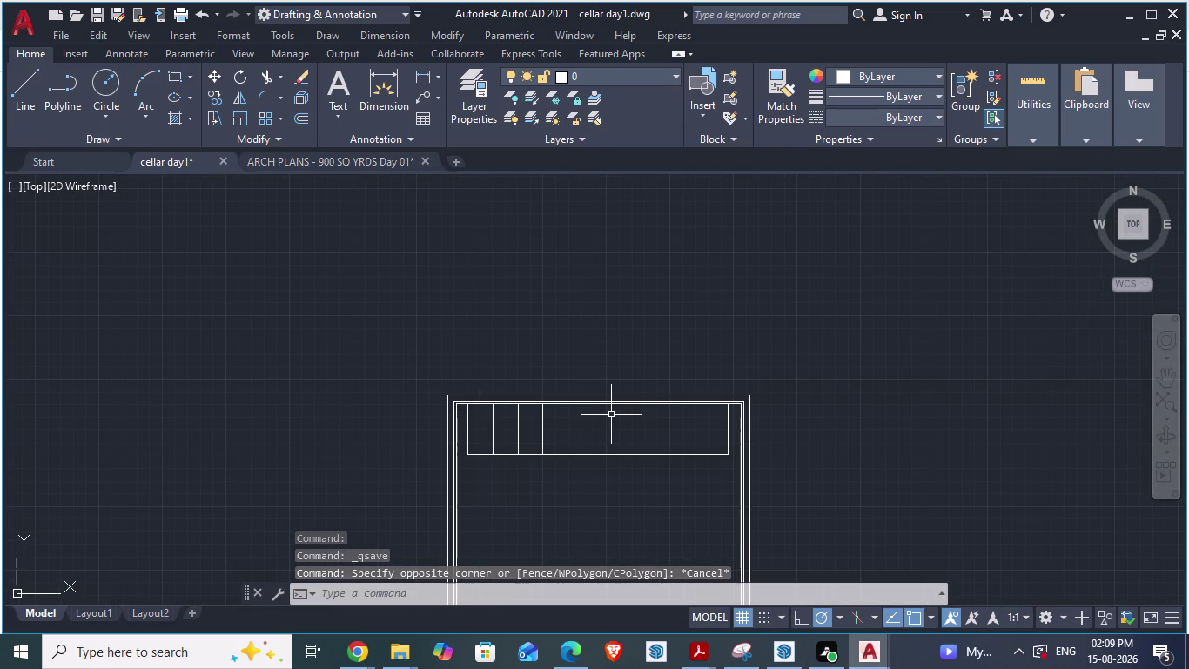
Zoom the view in on the right end of the cellar parking strip.
scroll(up, 3)
scroll(up, 3)
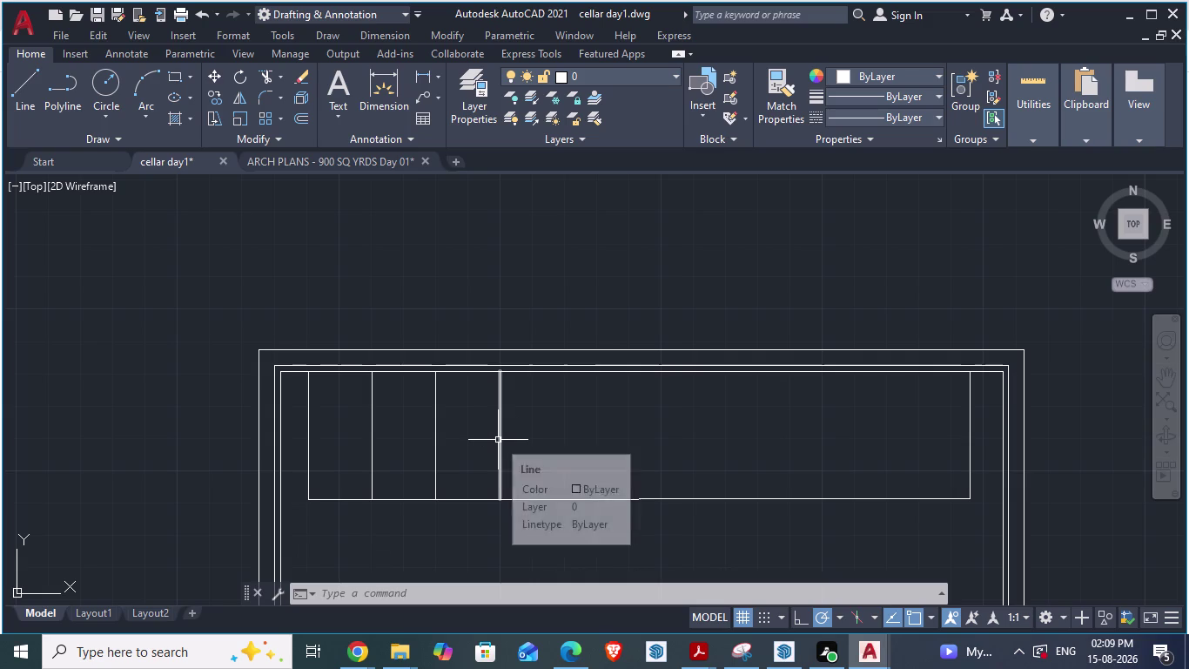
scroll(up, 3)
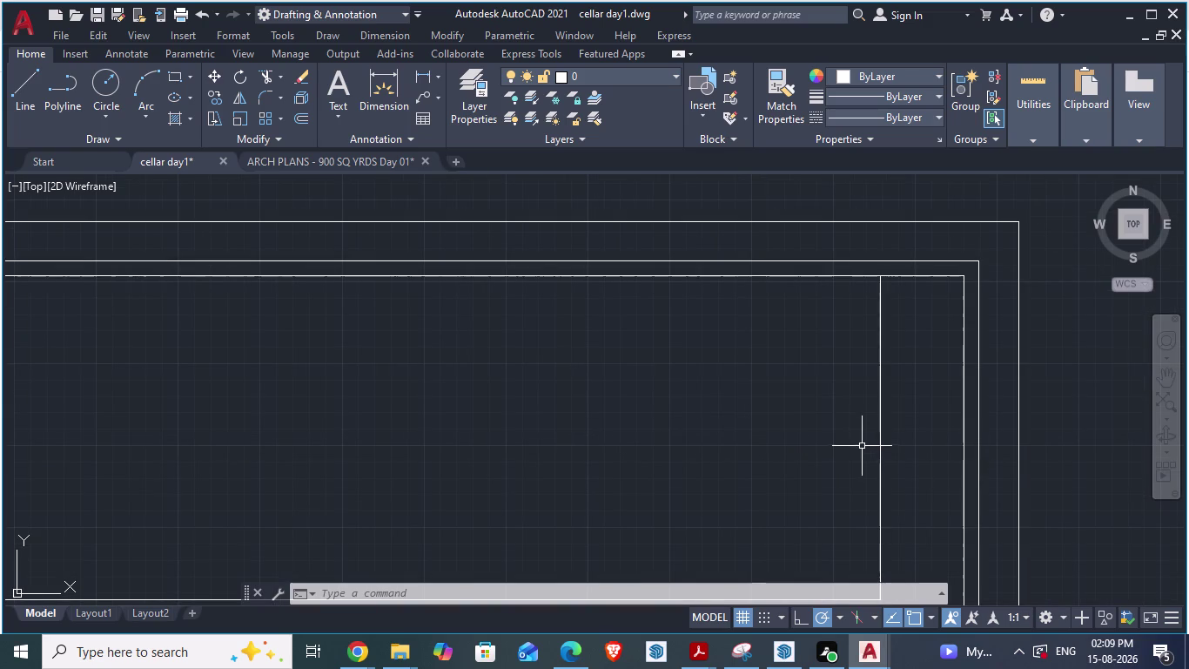
Offset the right bay divider 8'-3" to the left using OFFSET.
key(o)
key(Return)
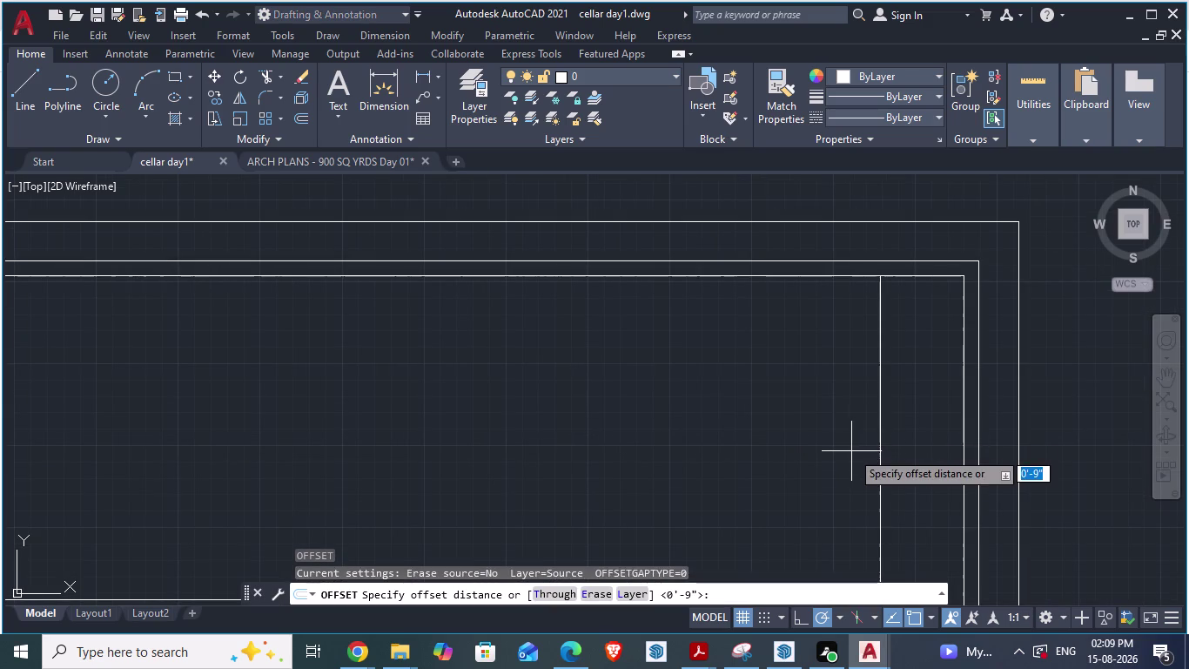
key(8)
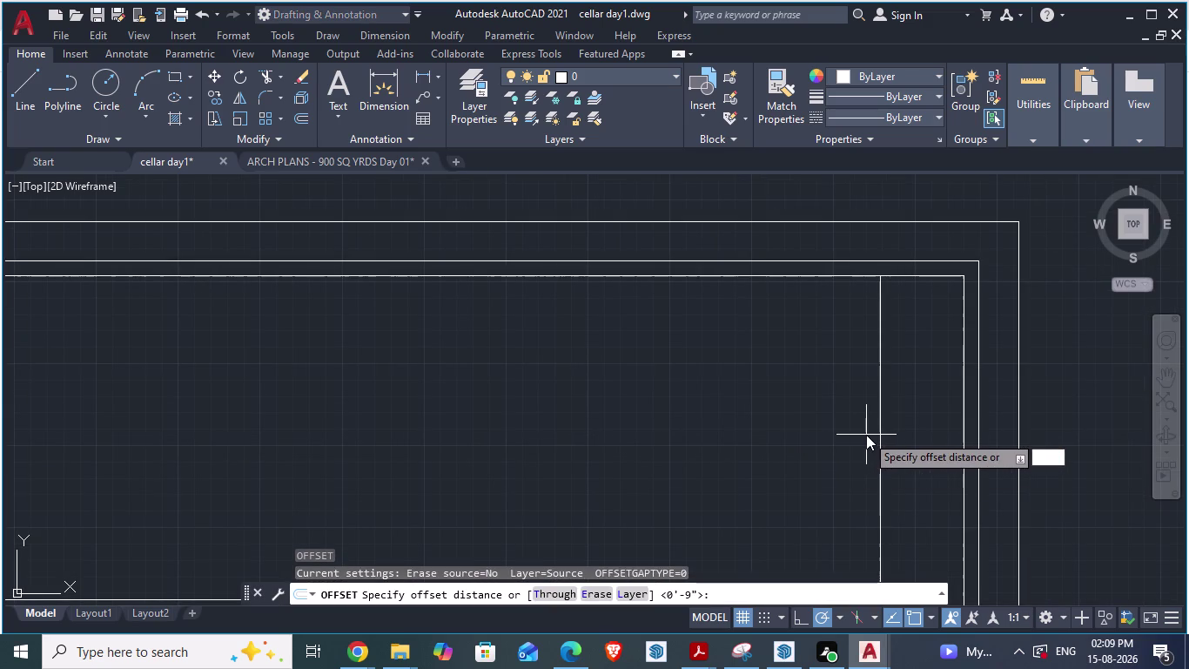
key(apostrophe)
text(3)
text(")
key(Return)
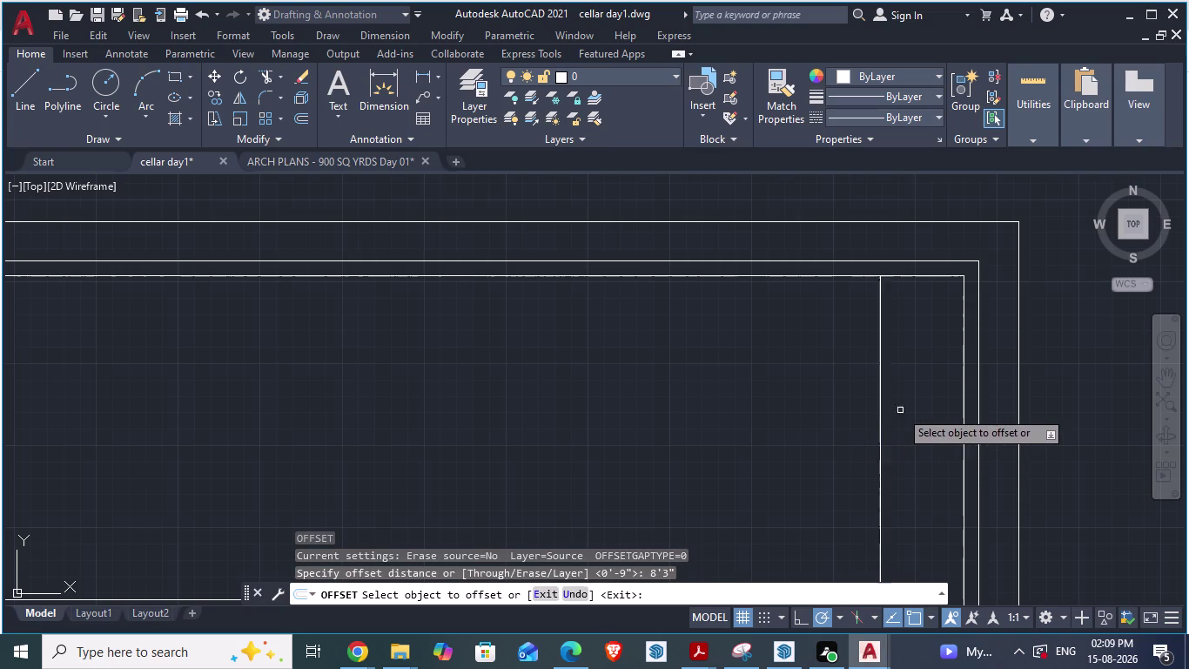
click(880, 419)
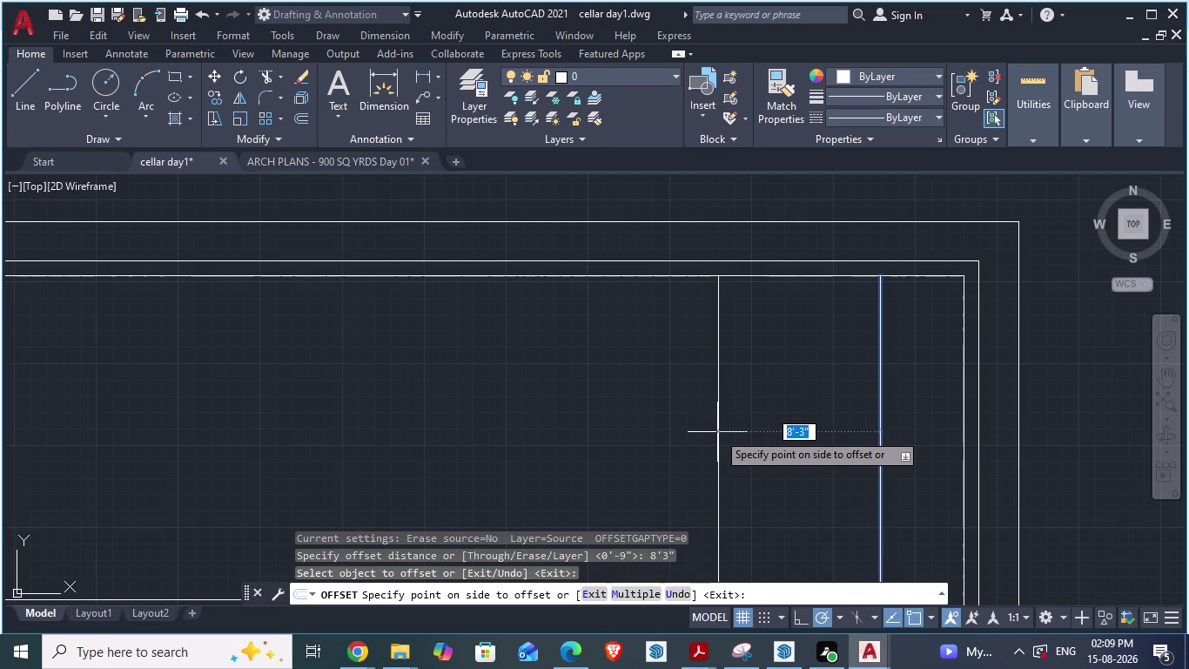
click(717, 432)
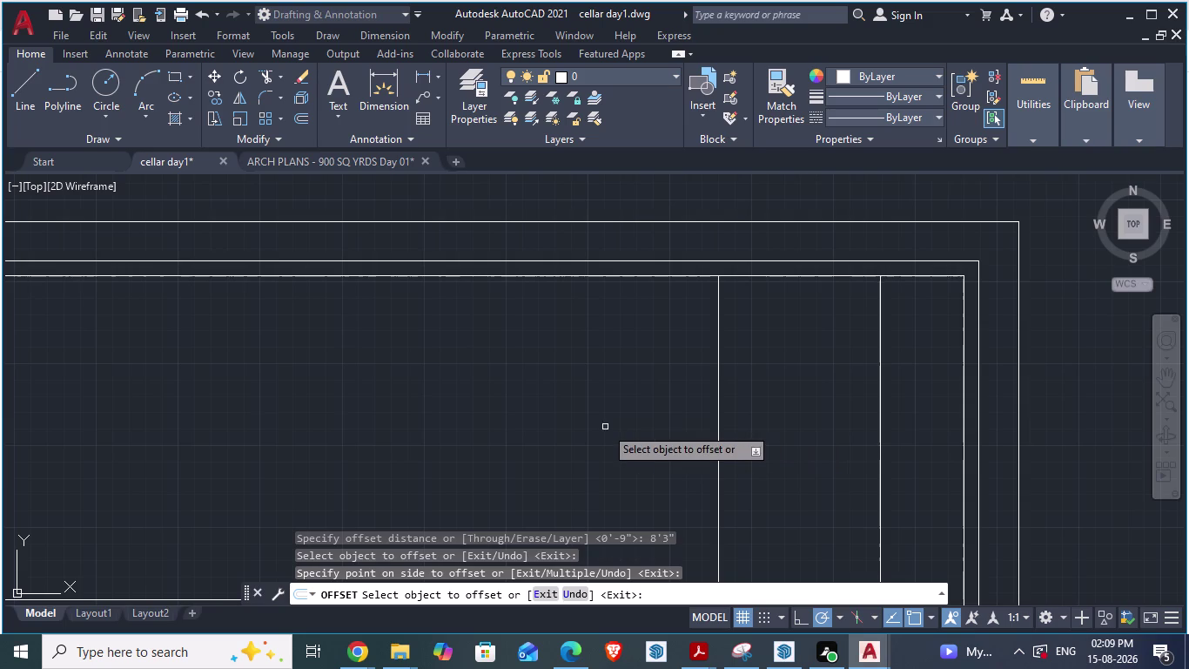
Offset further 8'-3" dividers leftward, then switch to the ARCH PLANS - 900 SQ YRDS Day 01 drawing.
click(717, 427)
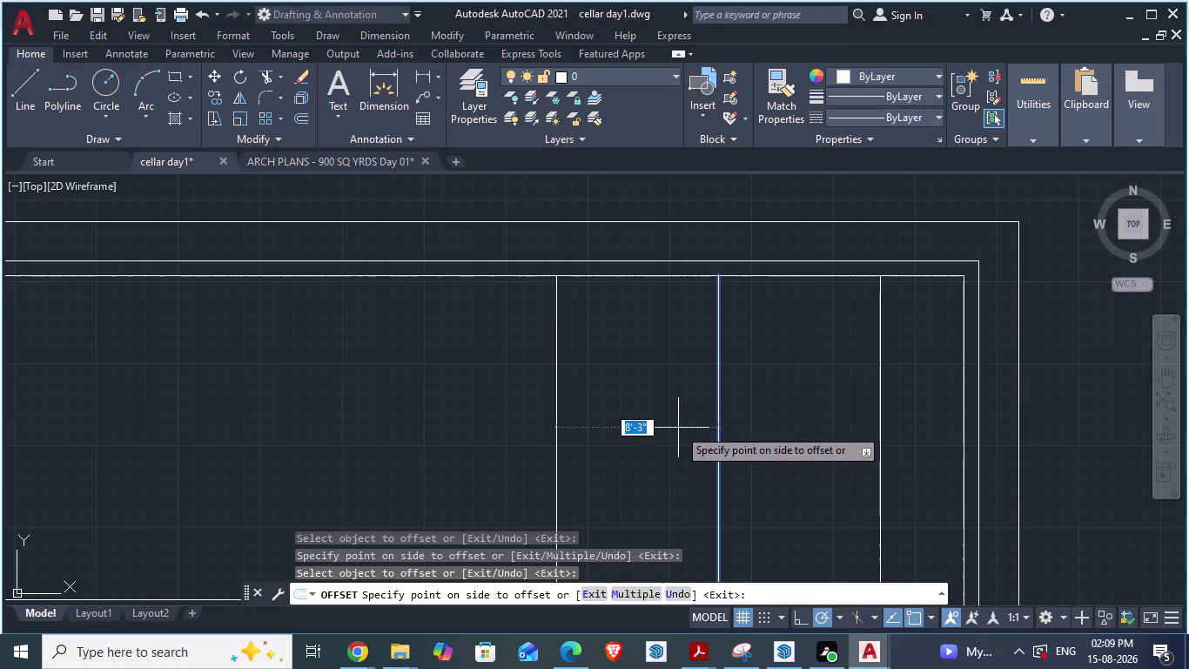
scroll(down, 3)
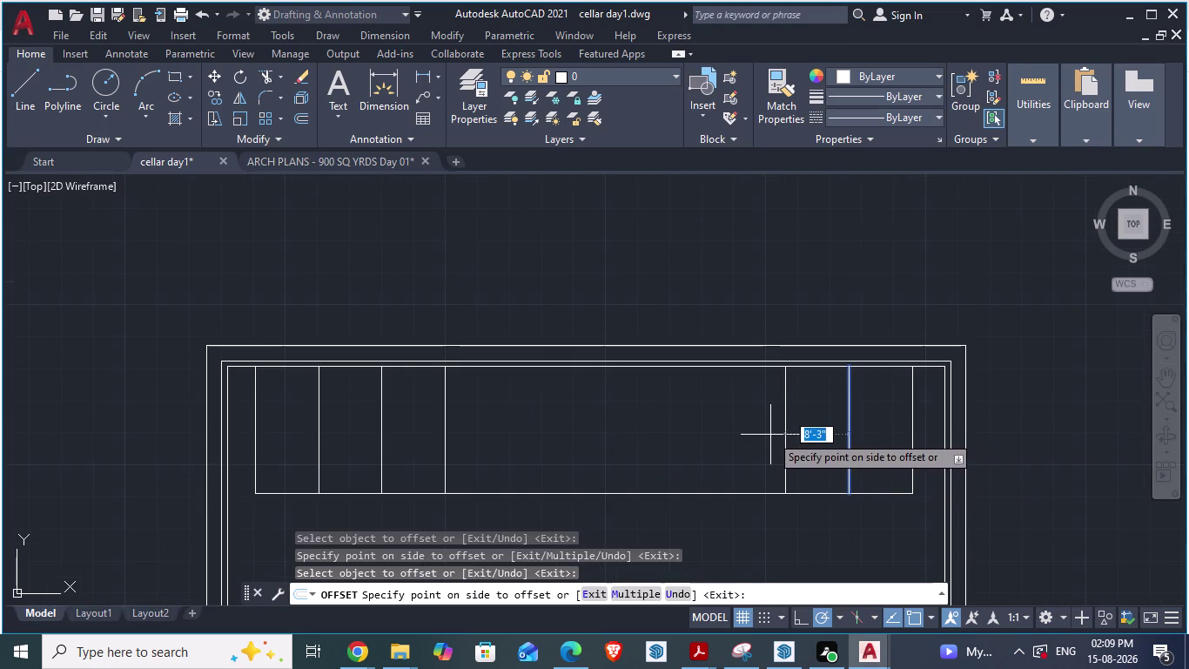
click(769, 433)
click(787, 429)
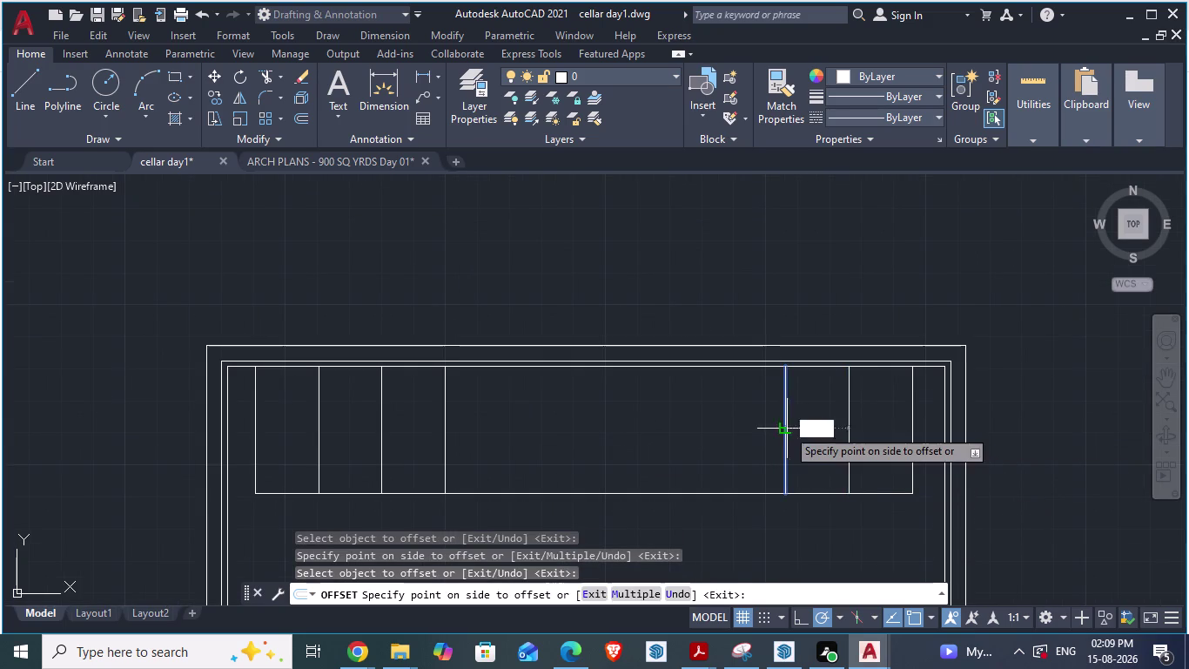
click(731, 426)
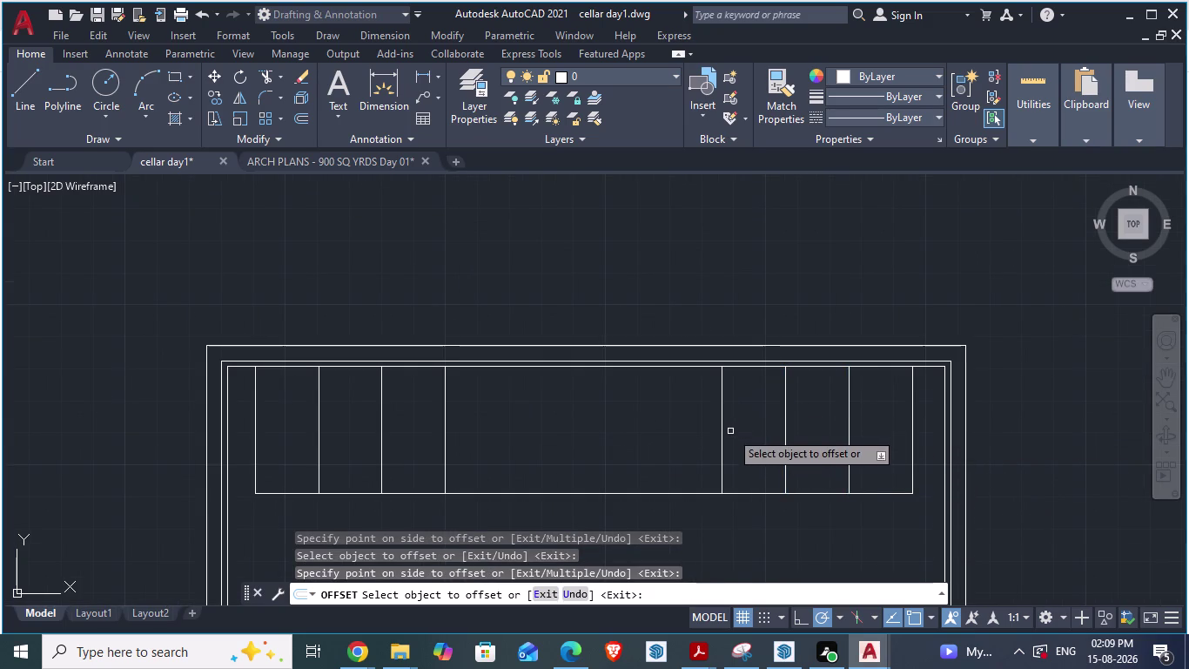
key(Escape)
scroll(down, 3)
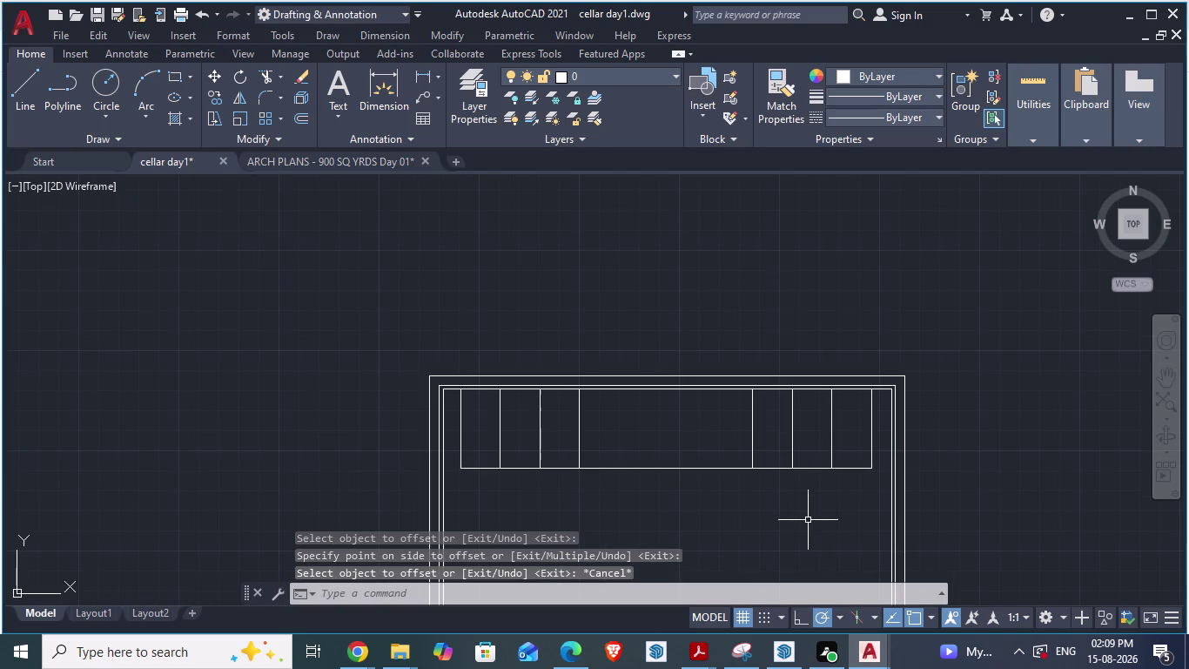
key(alt+Tab)
key(alt+Tab)
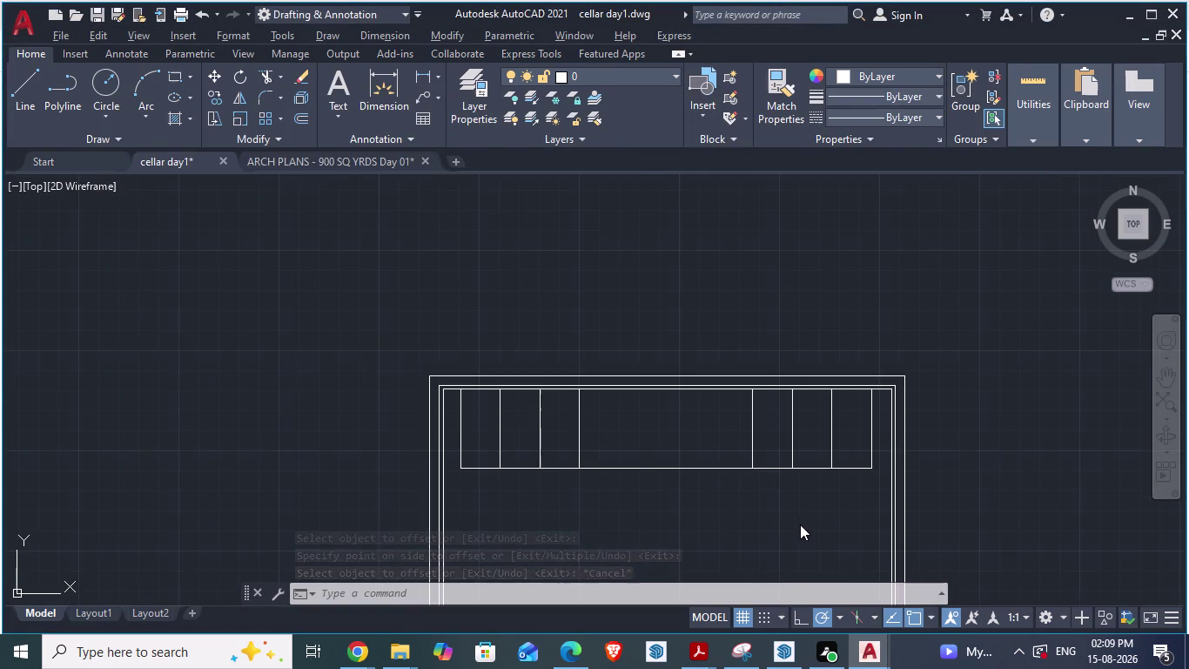
click(366, 159)
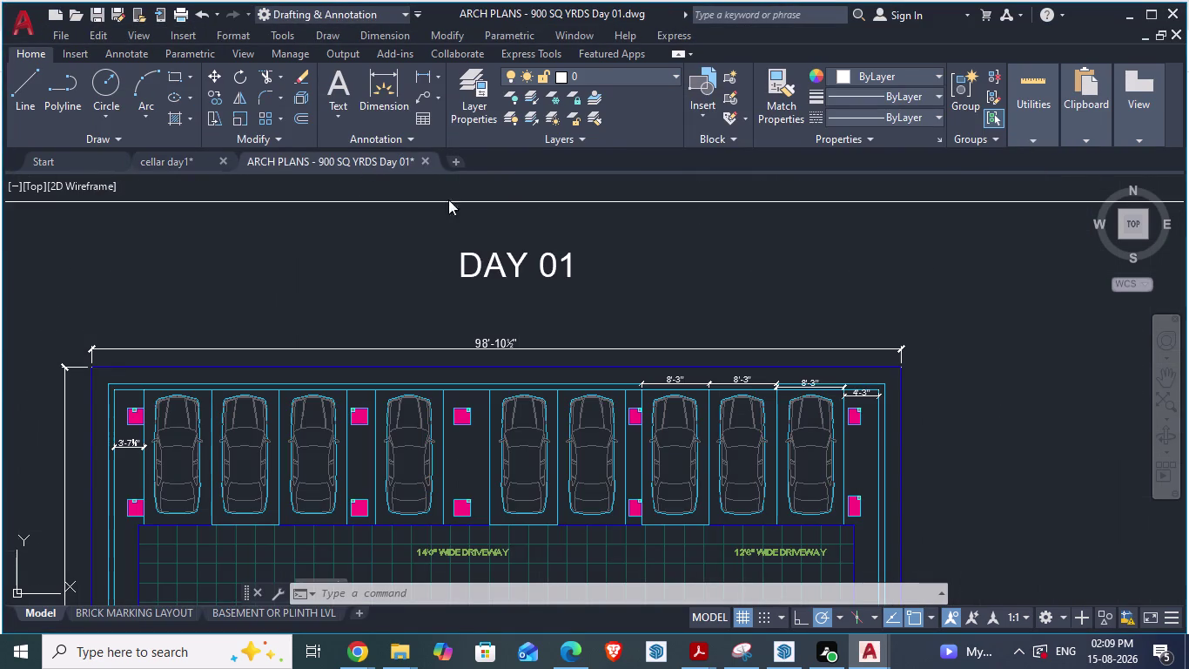
scroll(down, 3)
scroll(up, 3)
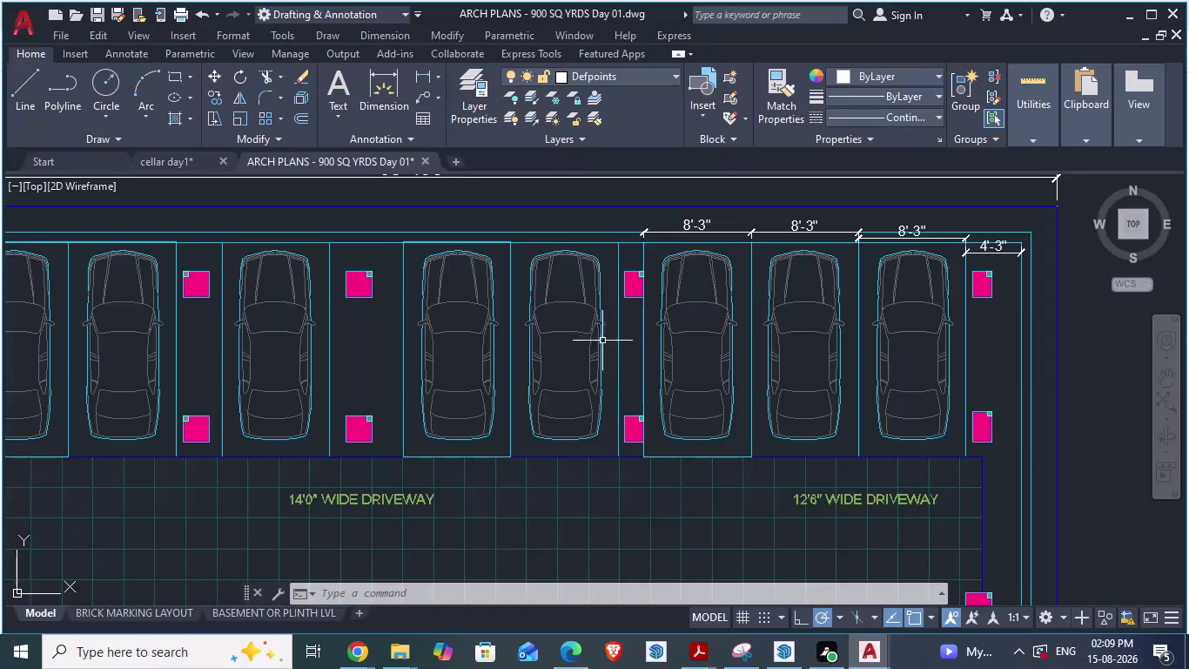
scroll(down, 3)
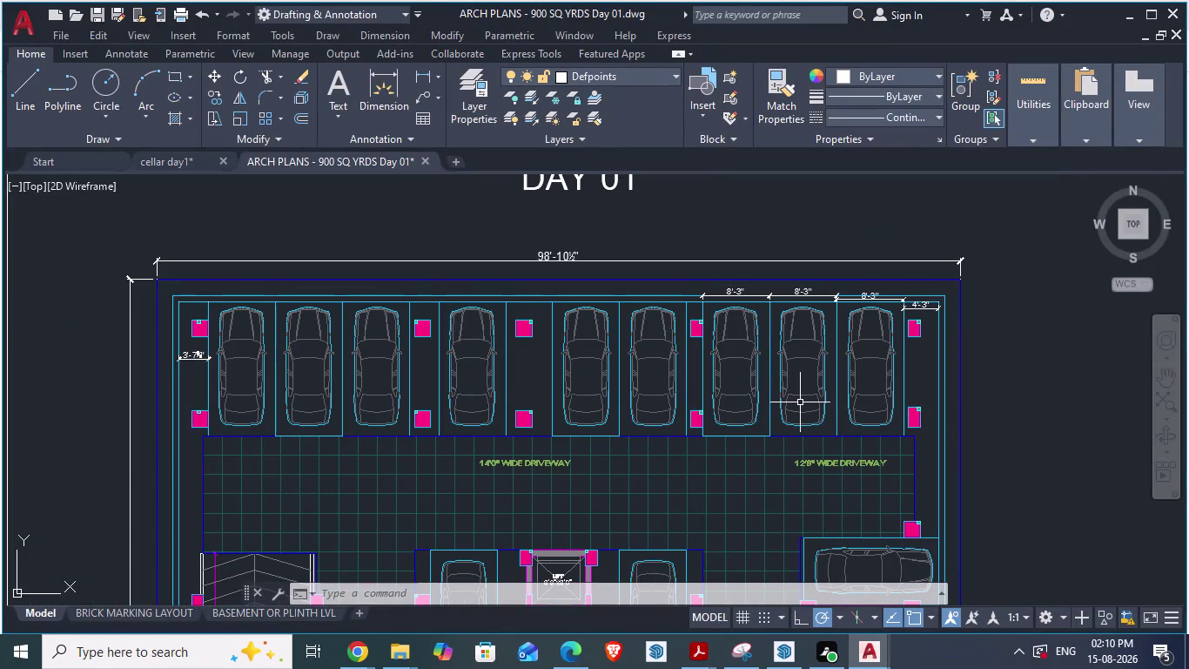
scroll(up, 3)
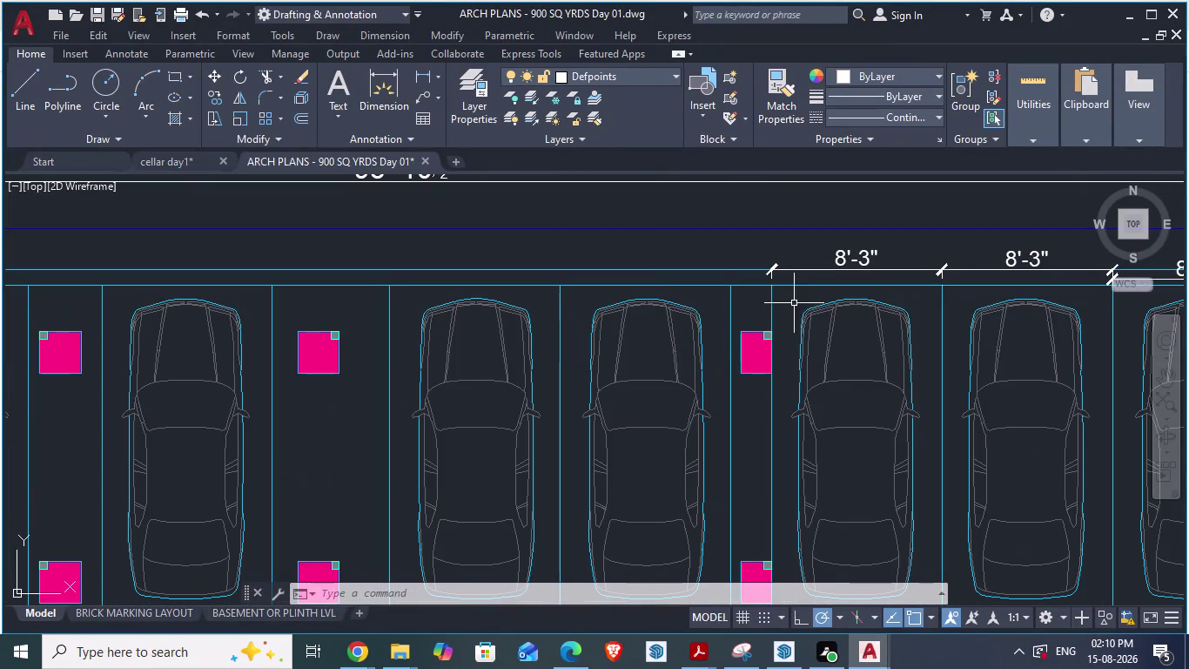
text(d)
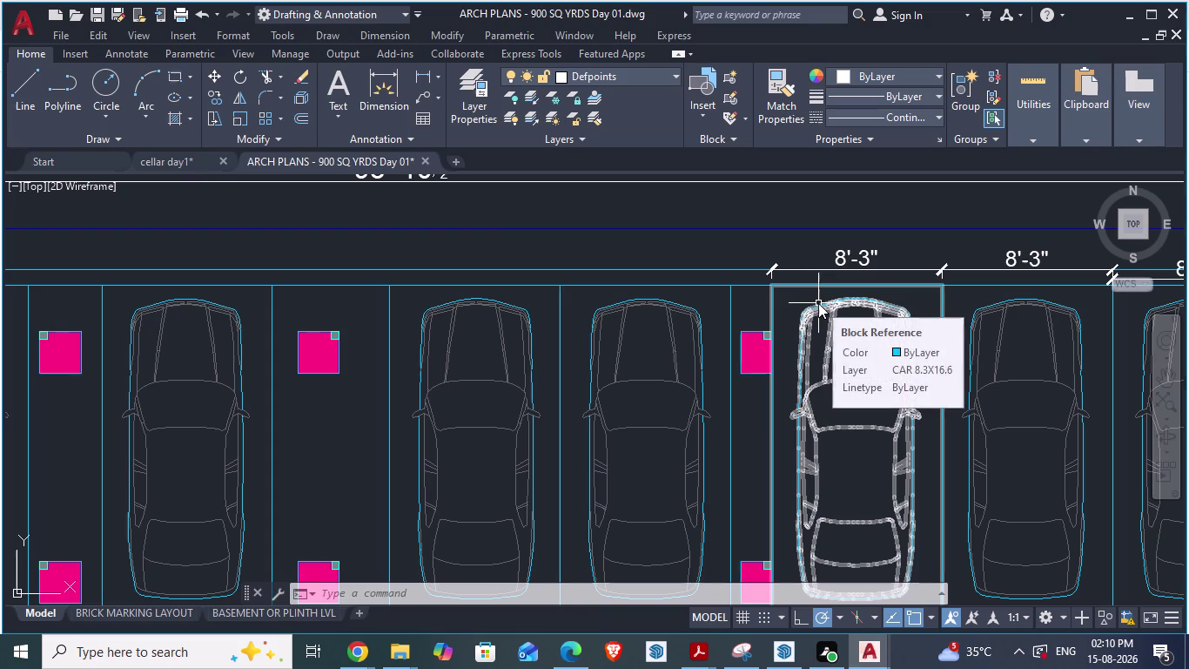
Dimension the 2' pillar gap and the first 8'-3" bay width above the bays.
text(a)
key(Return)
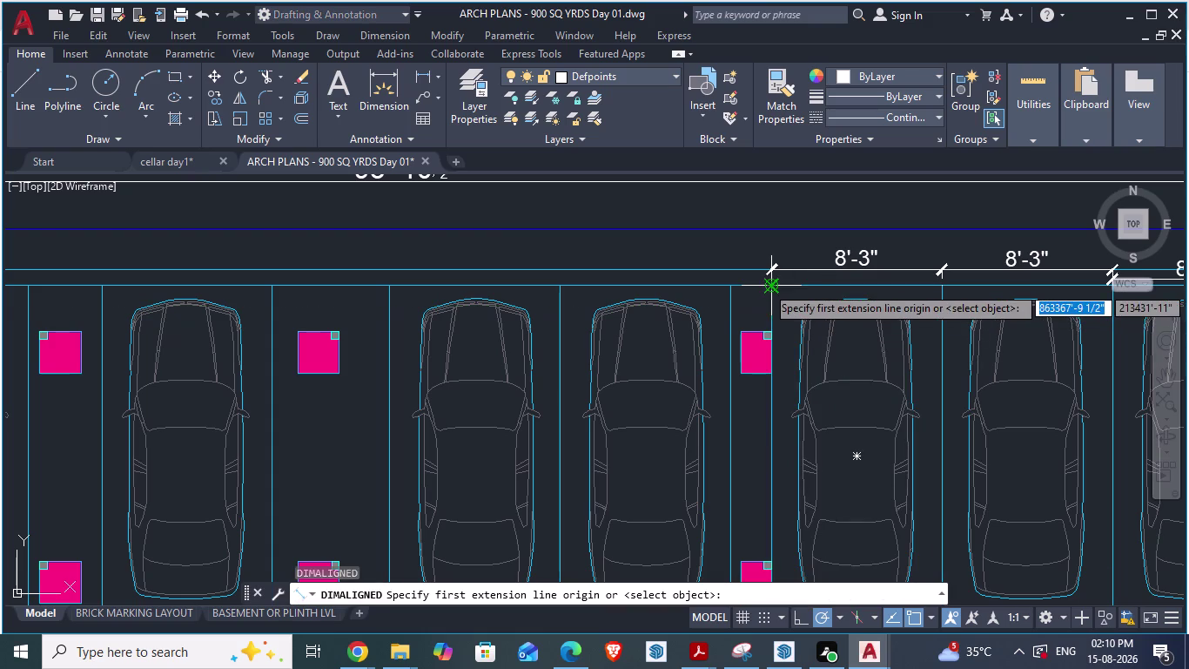
click(767, 285)
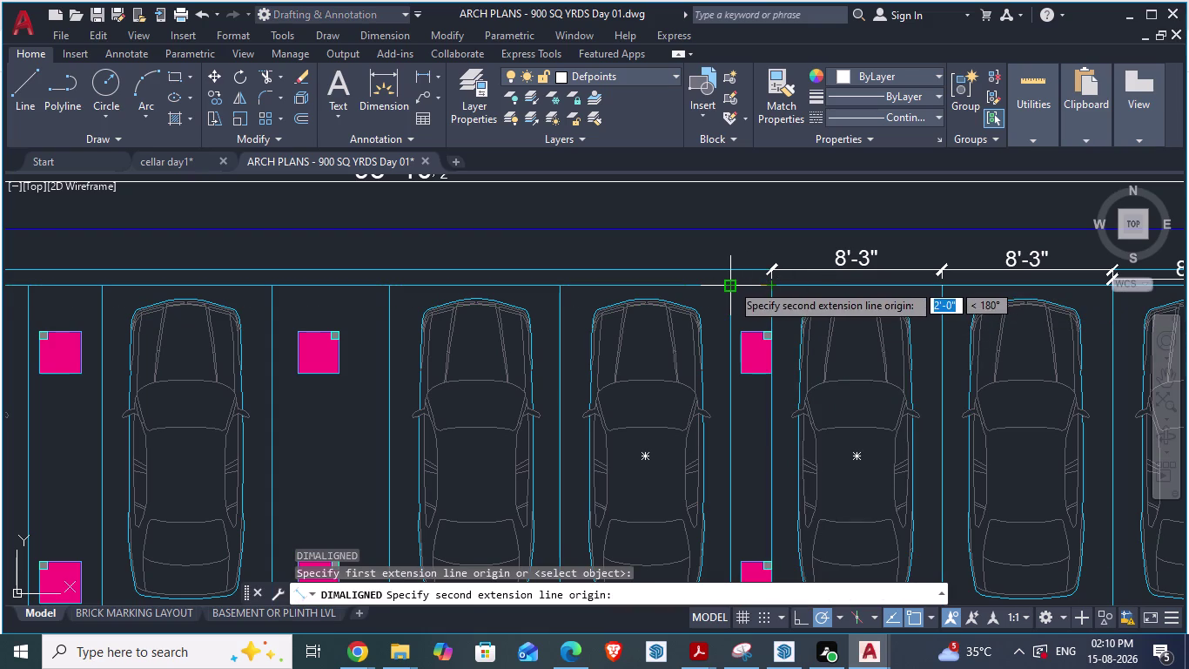
click(731, 283)
click(724, 254)
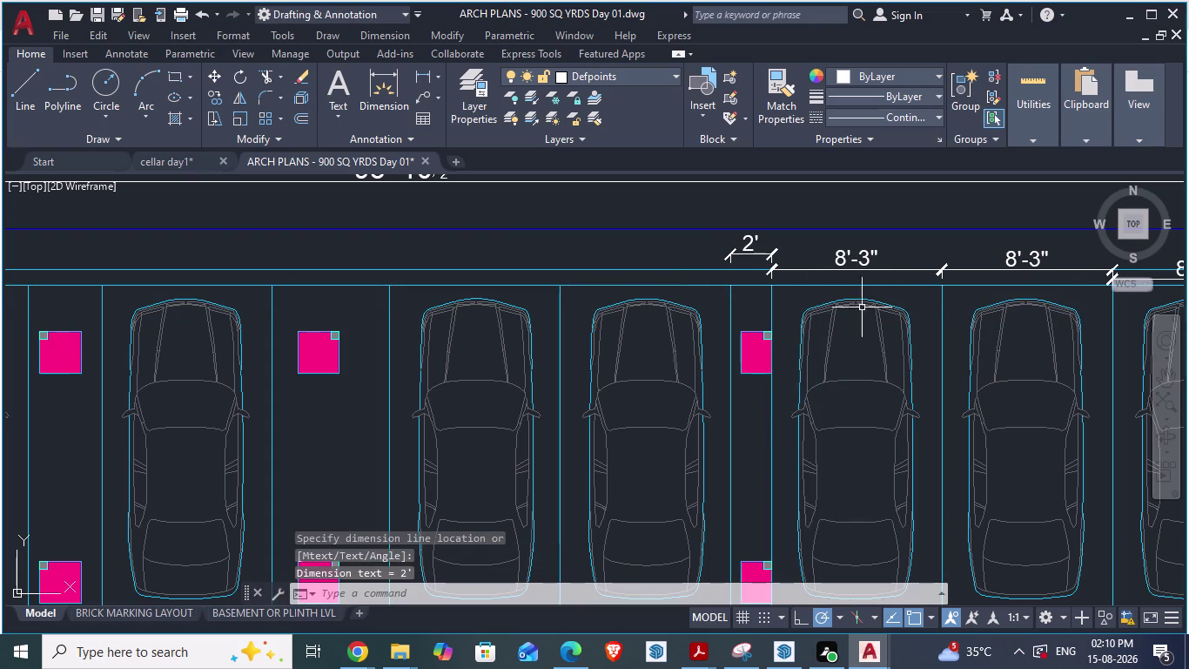
scroll(down, 3)
scroll(up, 3)
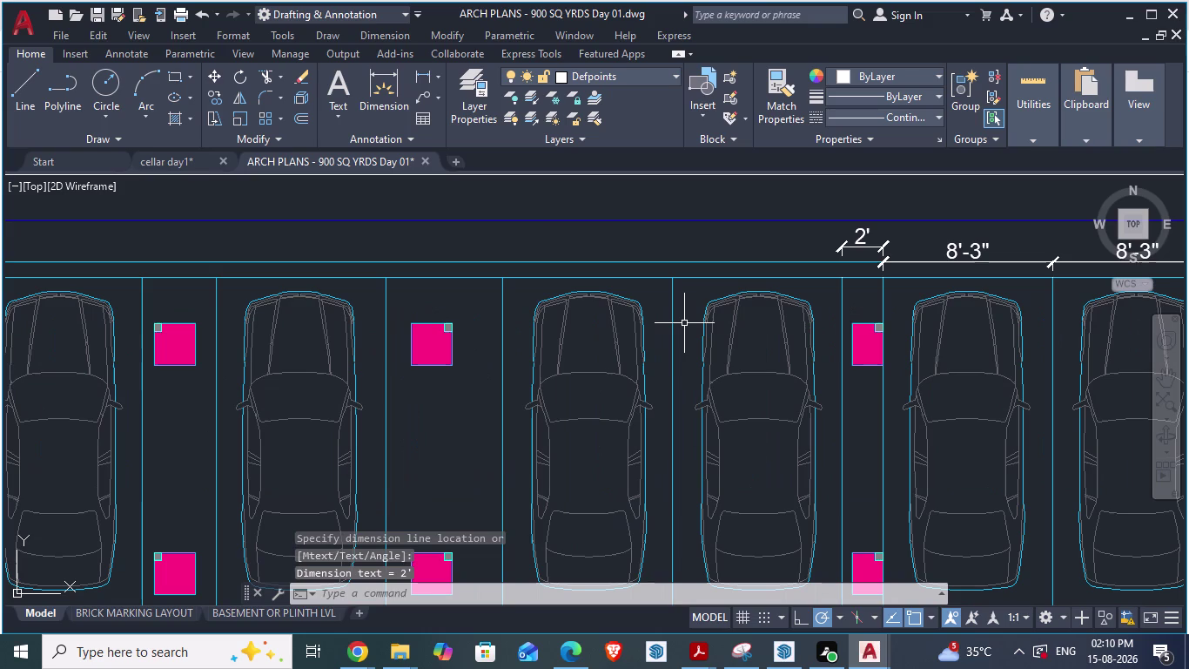
text(da)
key(Return)
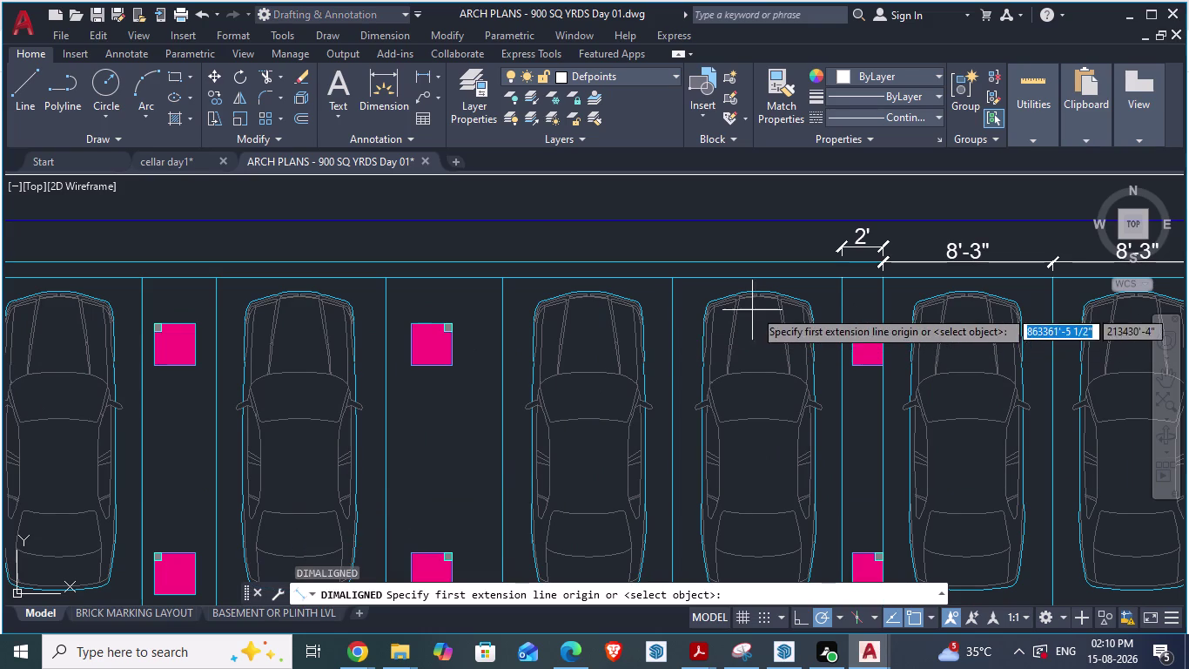
click(847, 276)
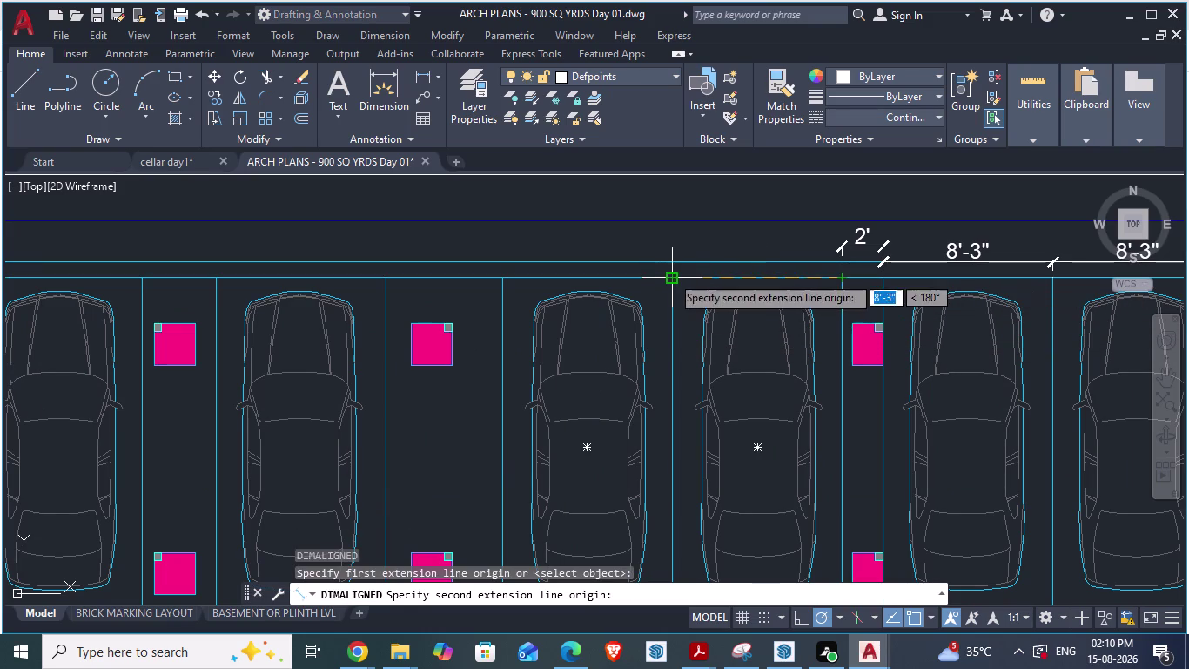
click(669, 276)
click(673, 251)
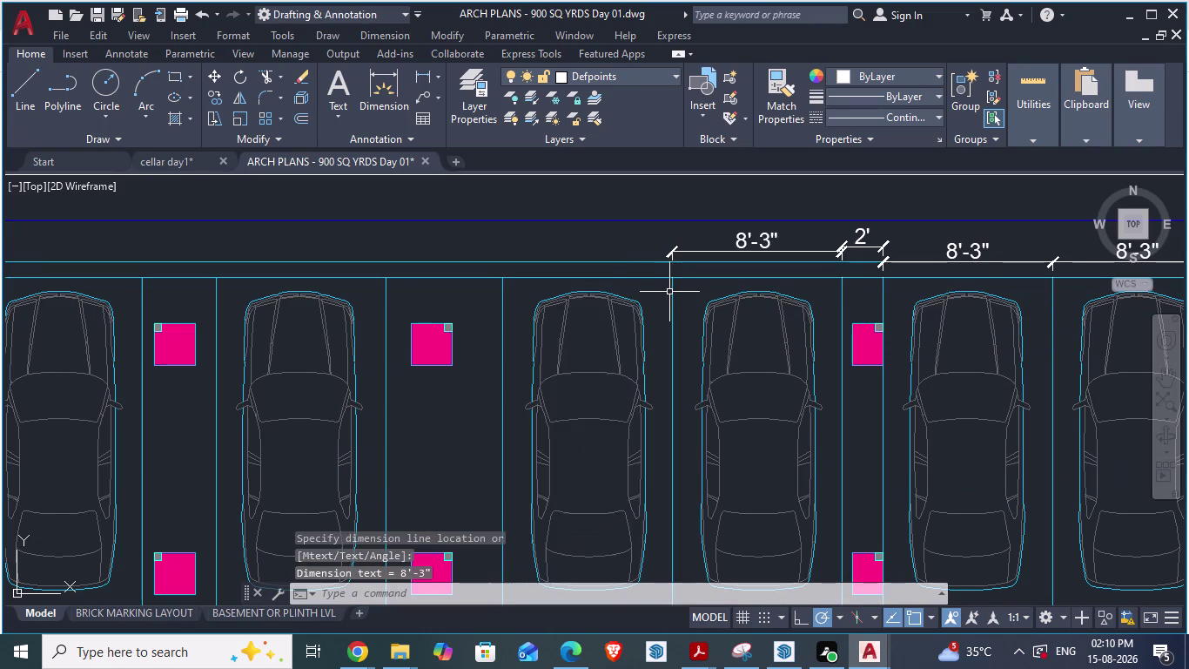
Add an 8'-3" dimension for the next bay and a 5'-8¼" pillar gap dimension.
text(da)
key(Return)
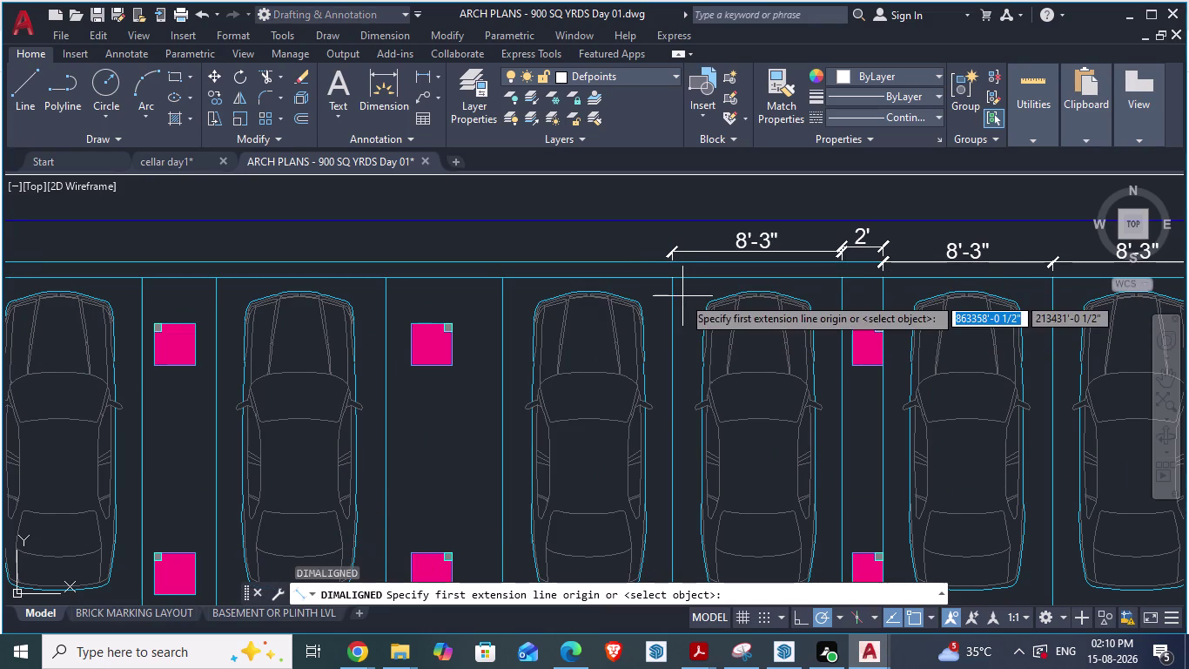
click(668, 280)
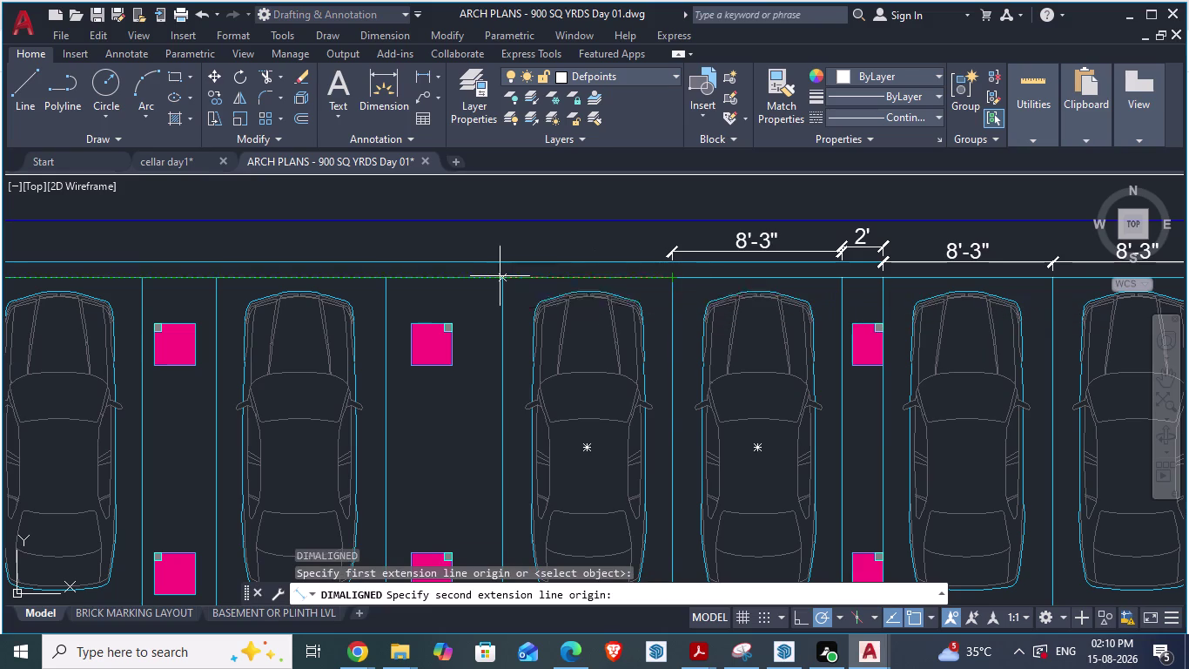
click(499, 276)
click(505, 248)
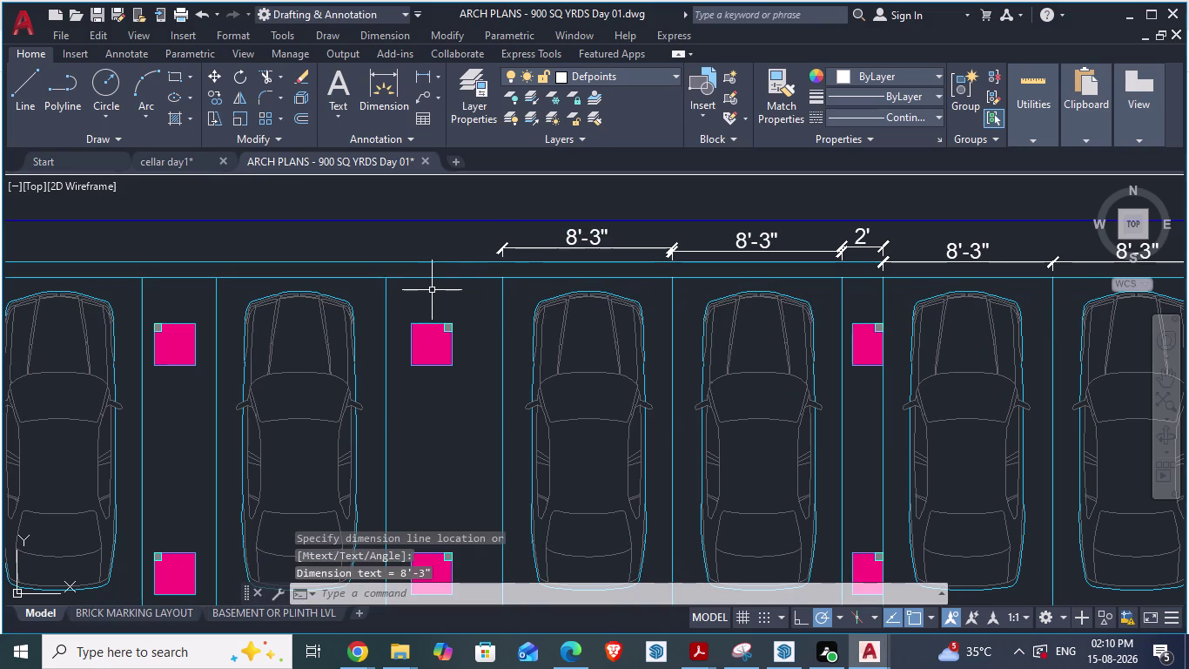
text(da)
key(Return)
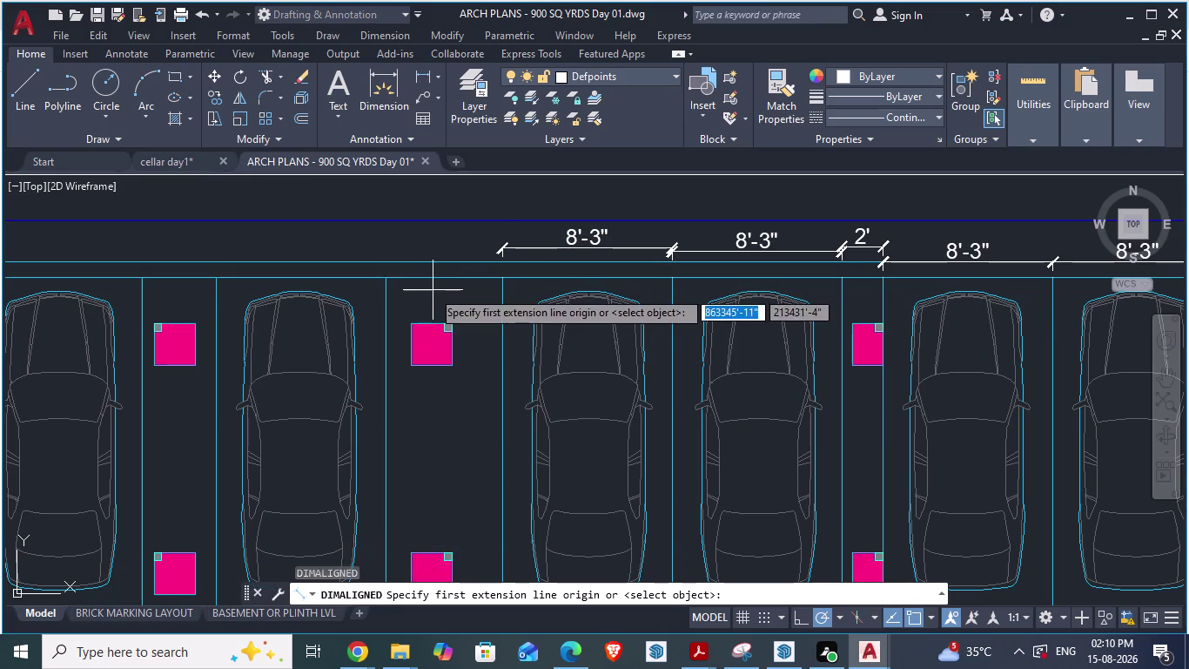
click(499, 270)
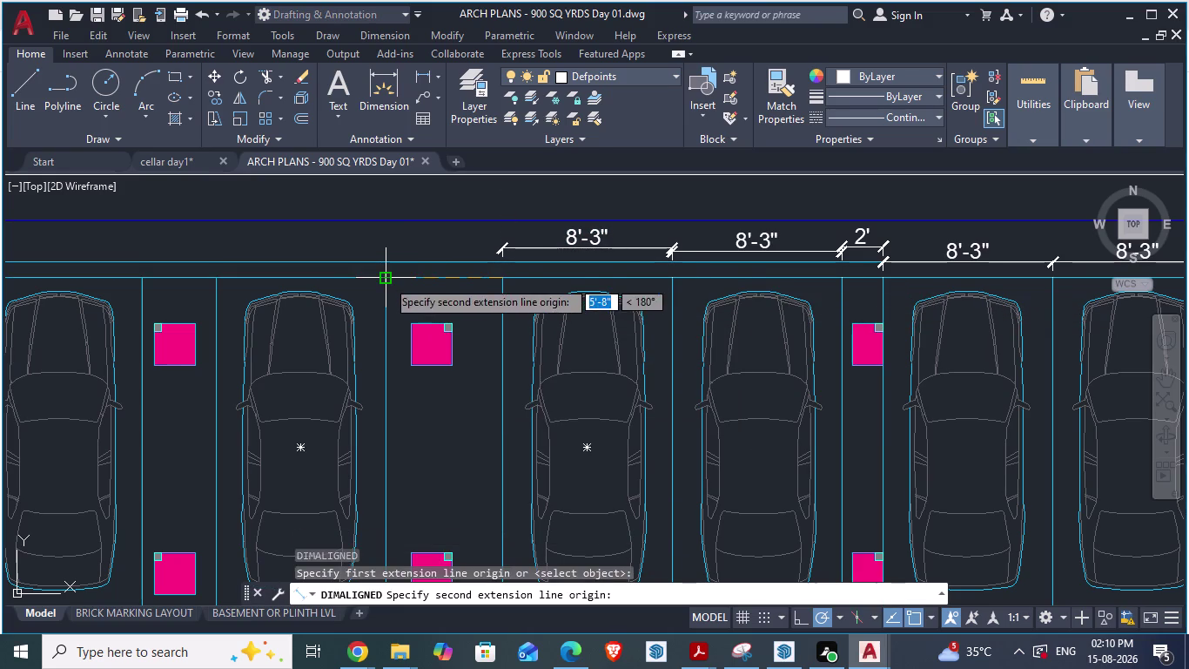
click(388, 280)
click(388, 256)
scroll(down, 3)
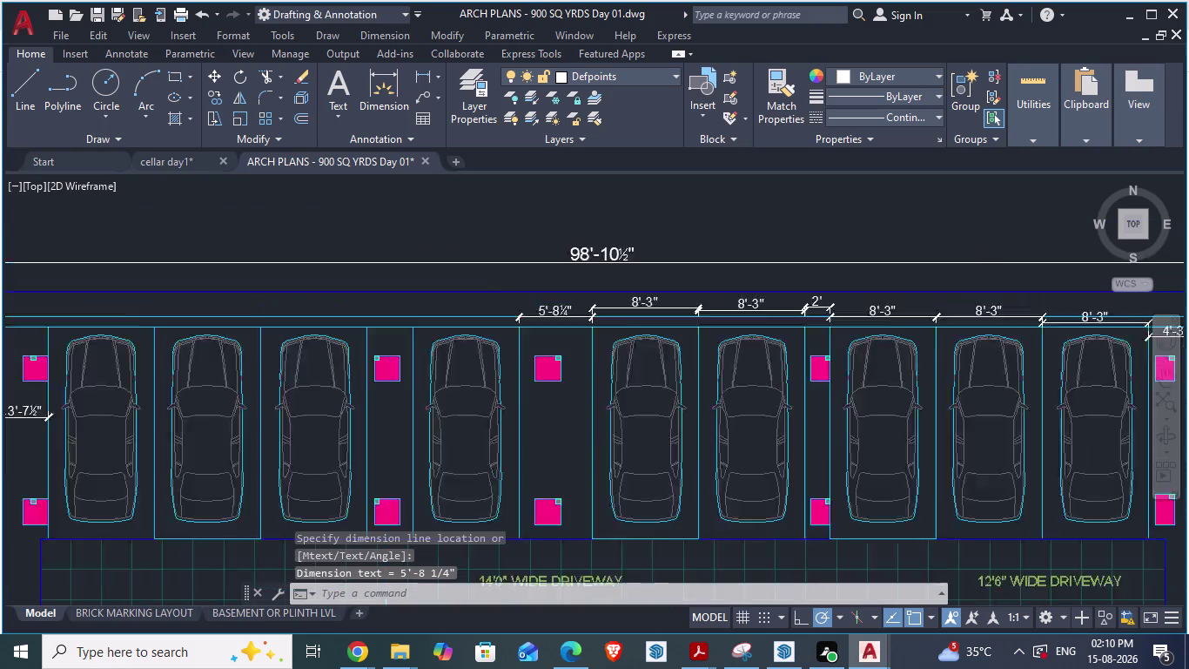
scroll(down, 3)
scroll(up, 3)
Dimension another bay as 8'-3" with an aligned dimension beside the others.
text(d)
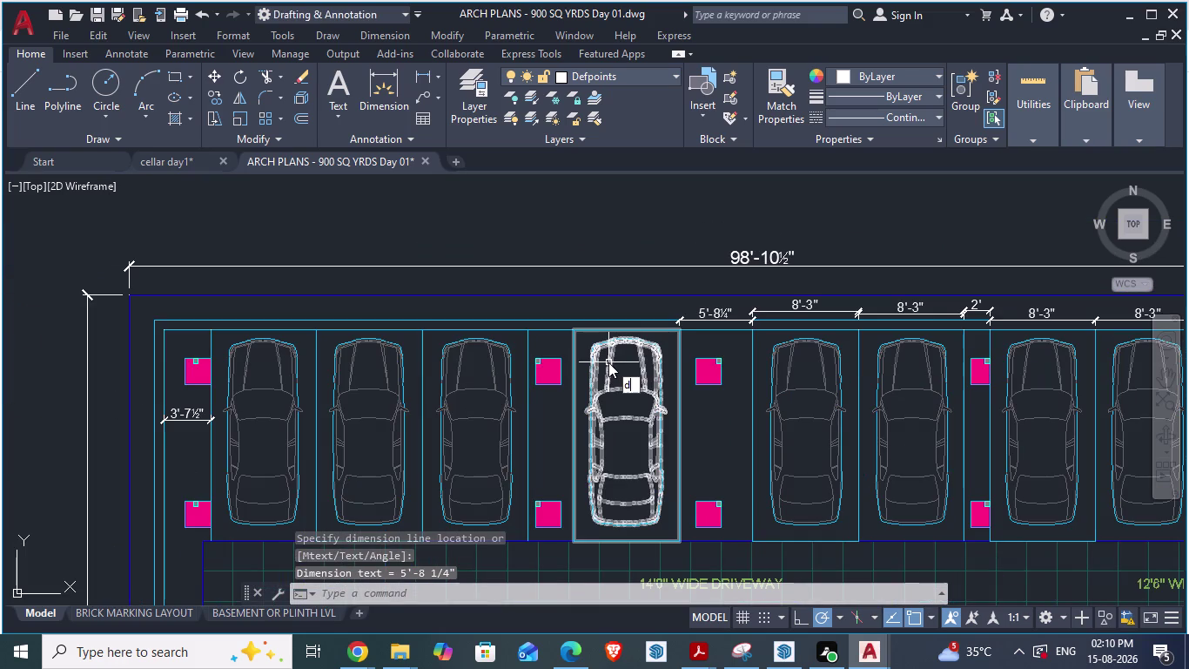
text(a)
key(Return)
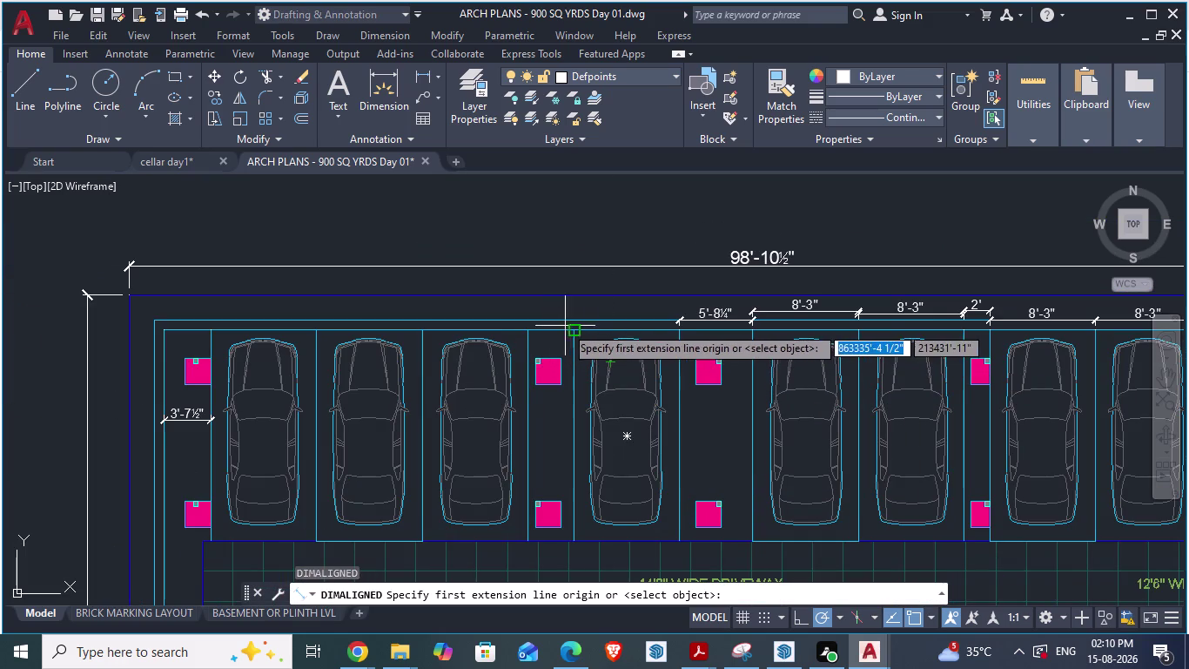
scroll(up, 3)
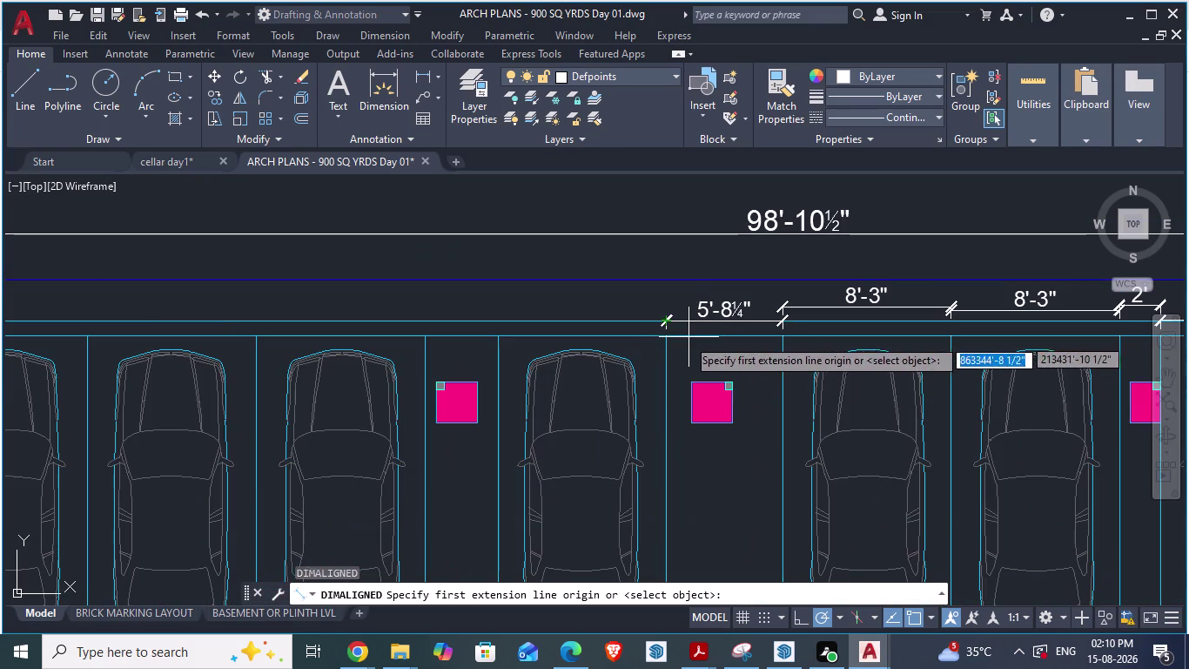
click(667, 339)
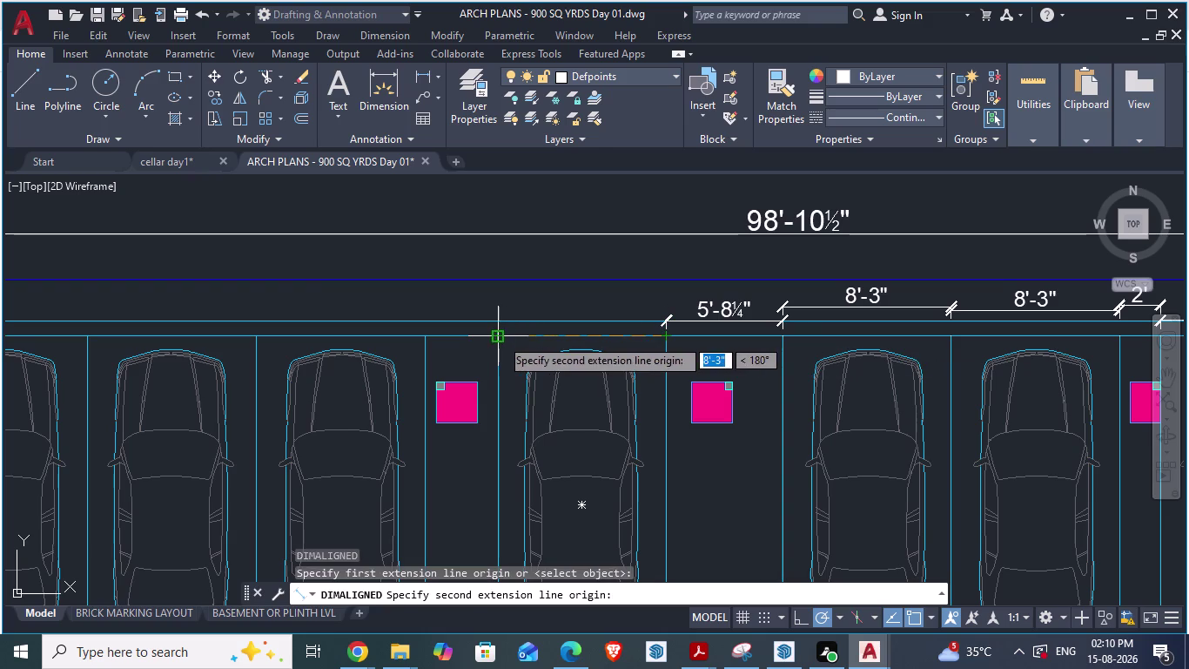
click(500, 338)
click(500, 312)
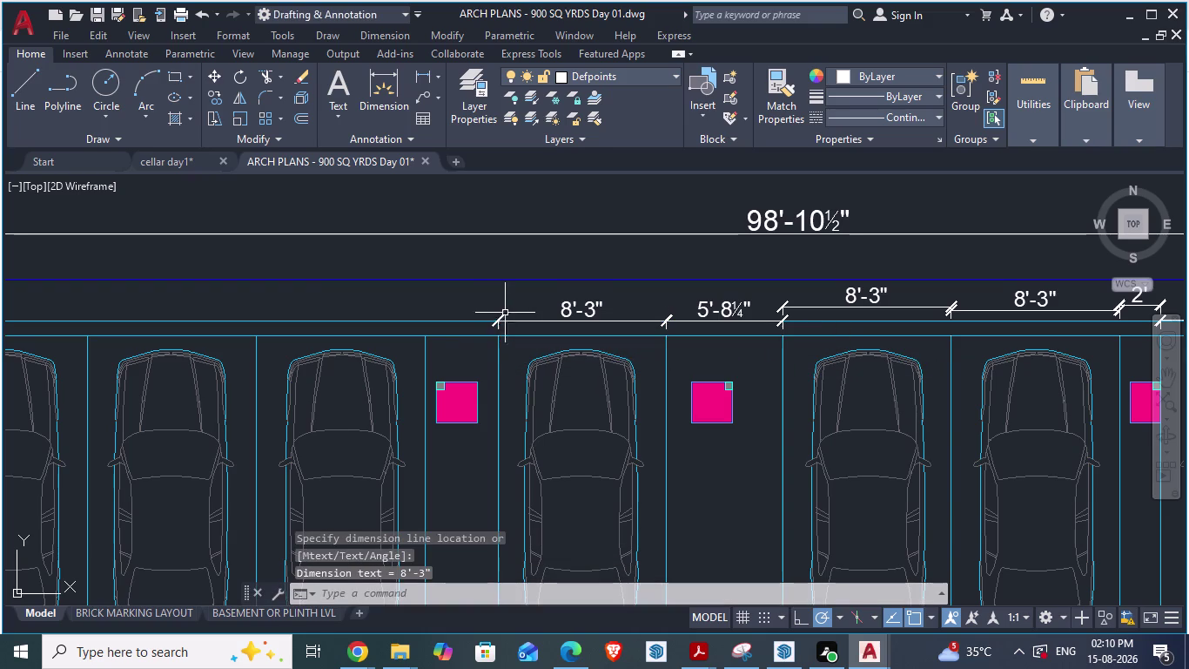
scroll(down, 3)
scroll(up, 3)
Add a 3'-6¾" gap dimension and one more 8'-3" bay width dimension.
text(da)
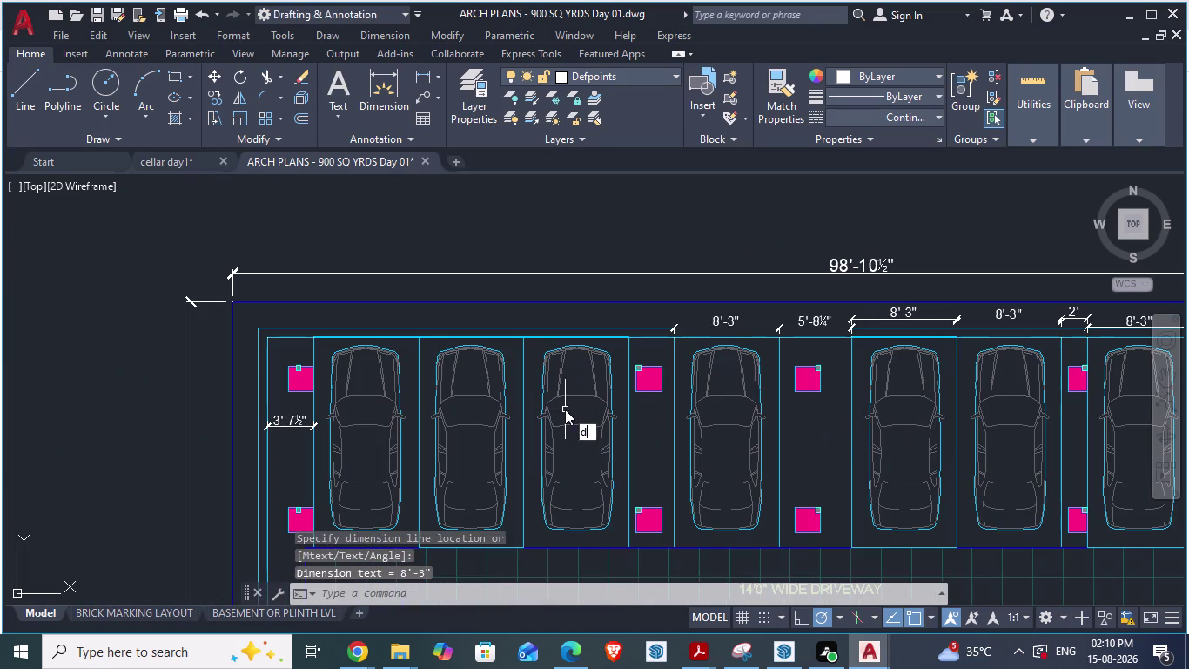
key(Return)
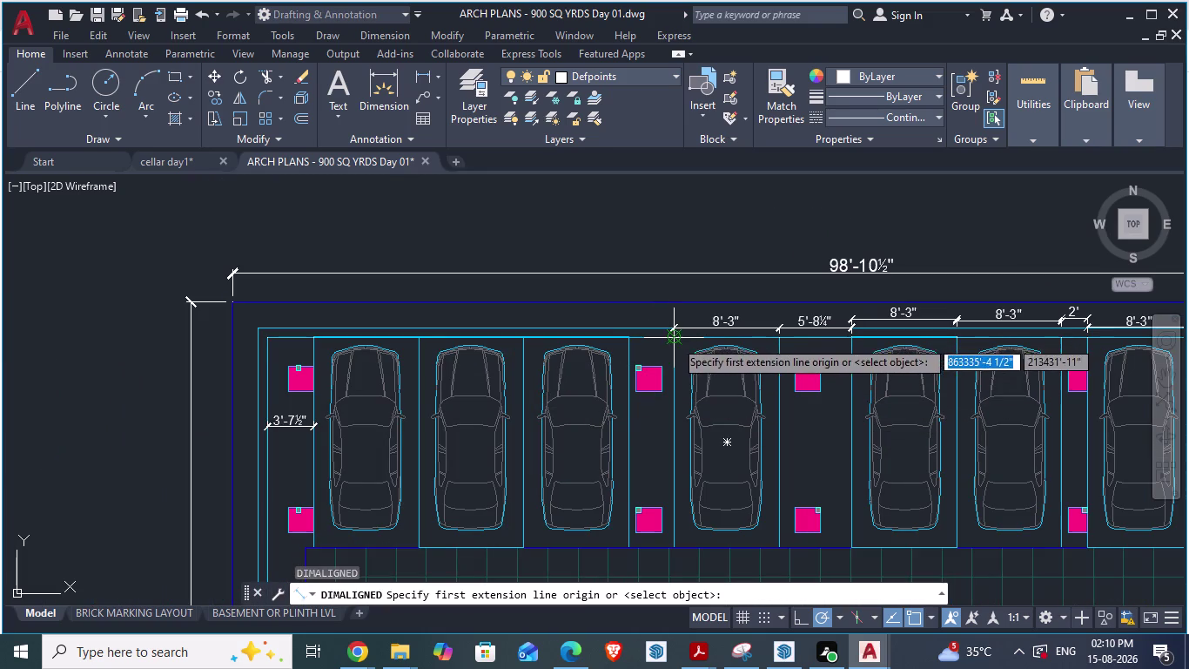
click(675, 339)
click(632, 341)
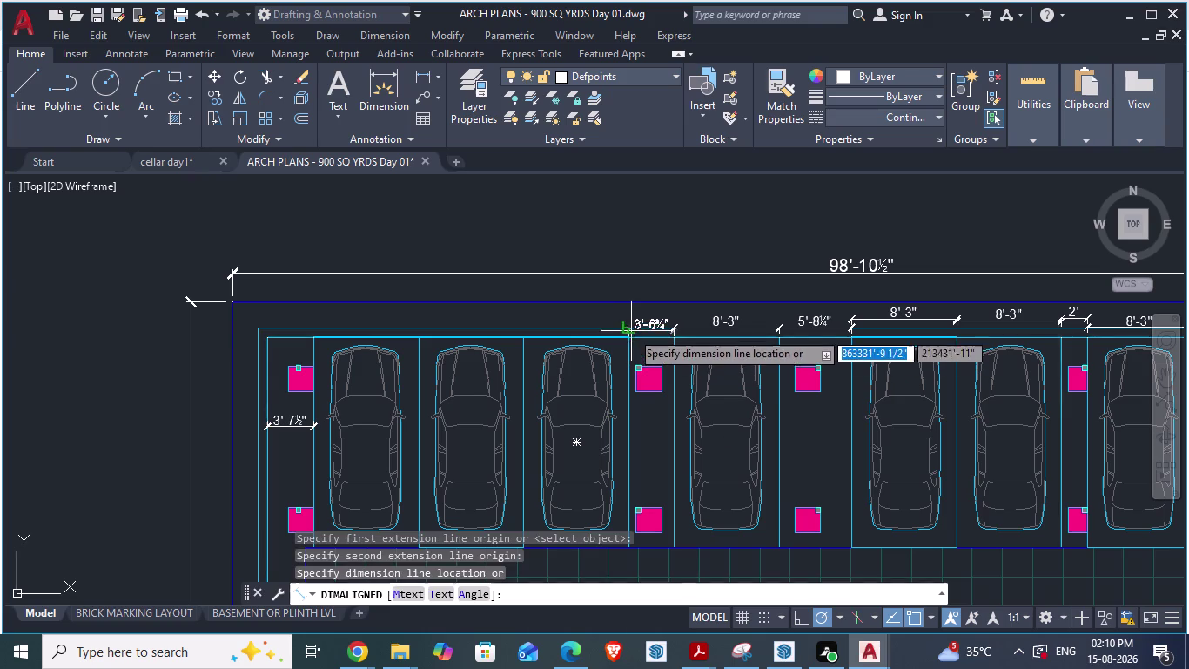
click(629, 320)
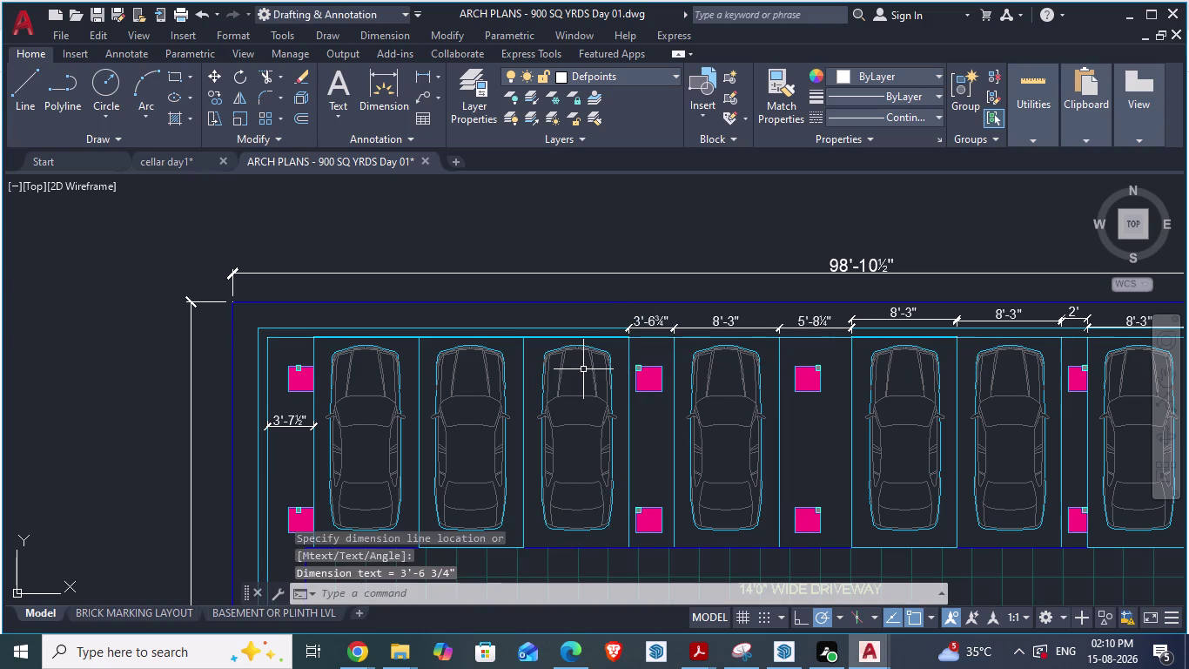
text(da)
key(Return)
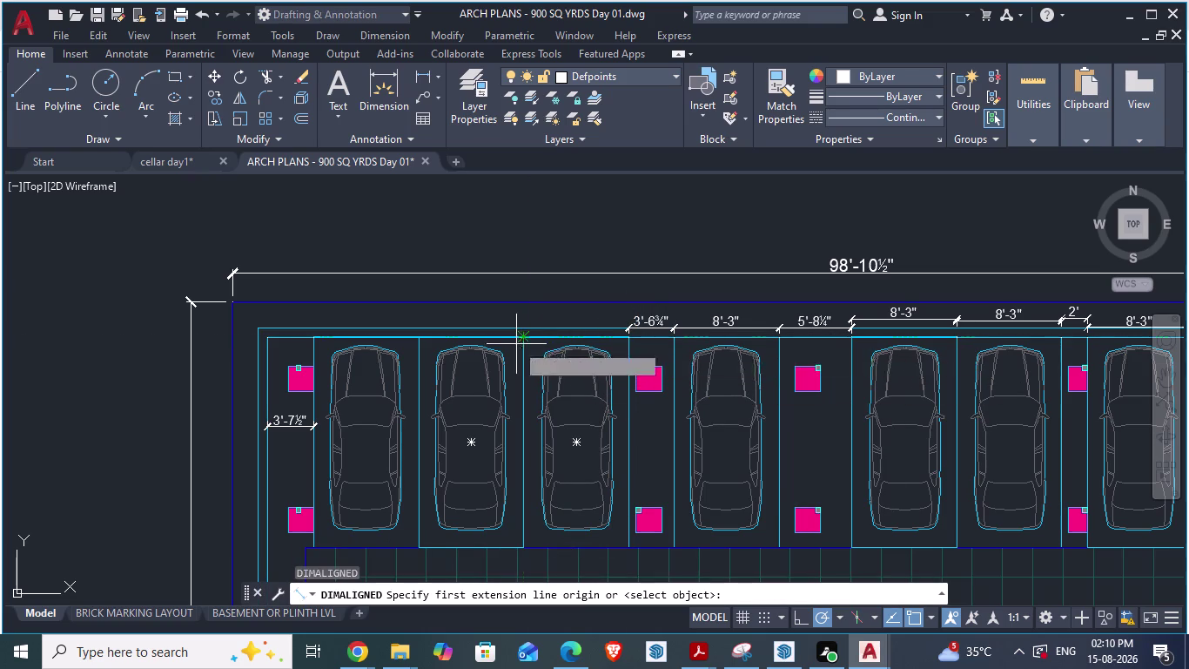
click(522, 341)
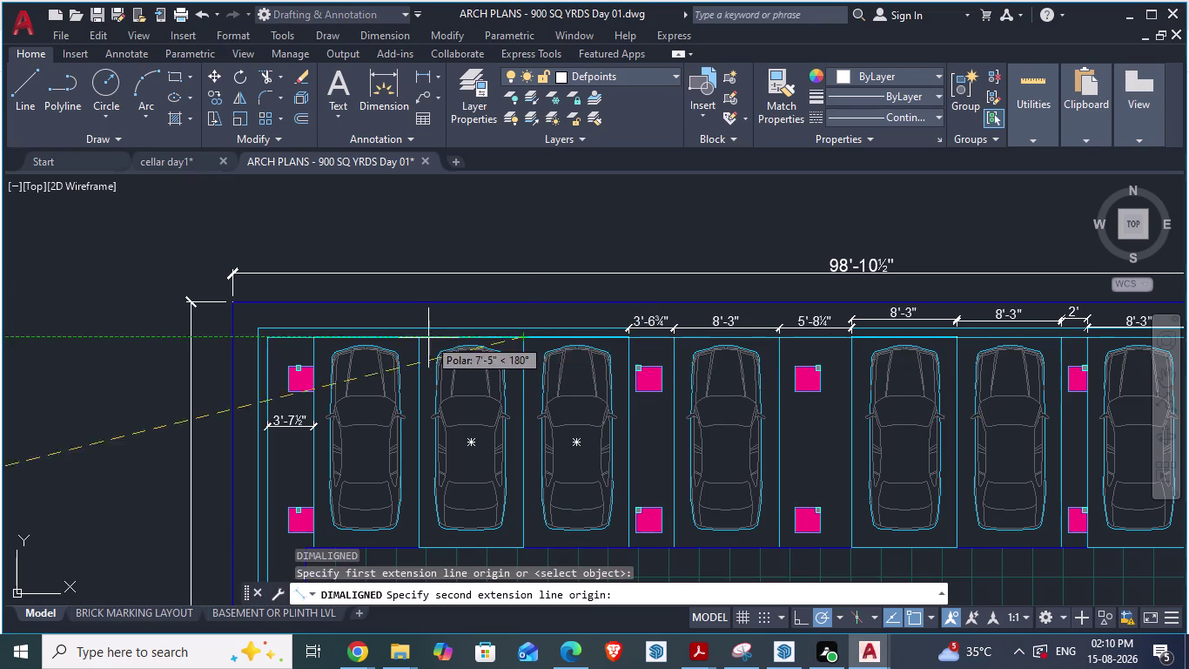
click(420, 342)
click(428, 313)
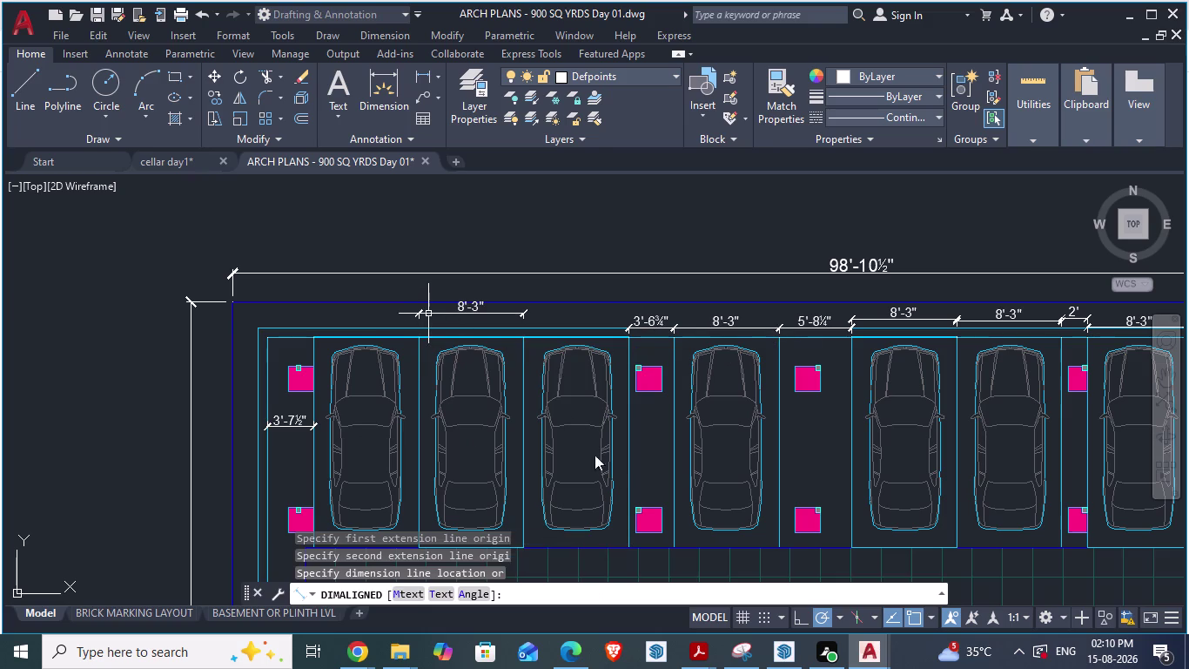
scroll(up, 3)
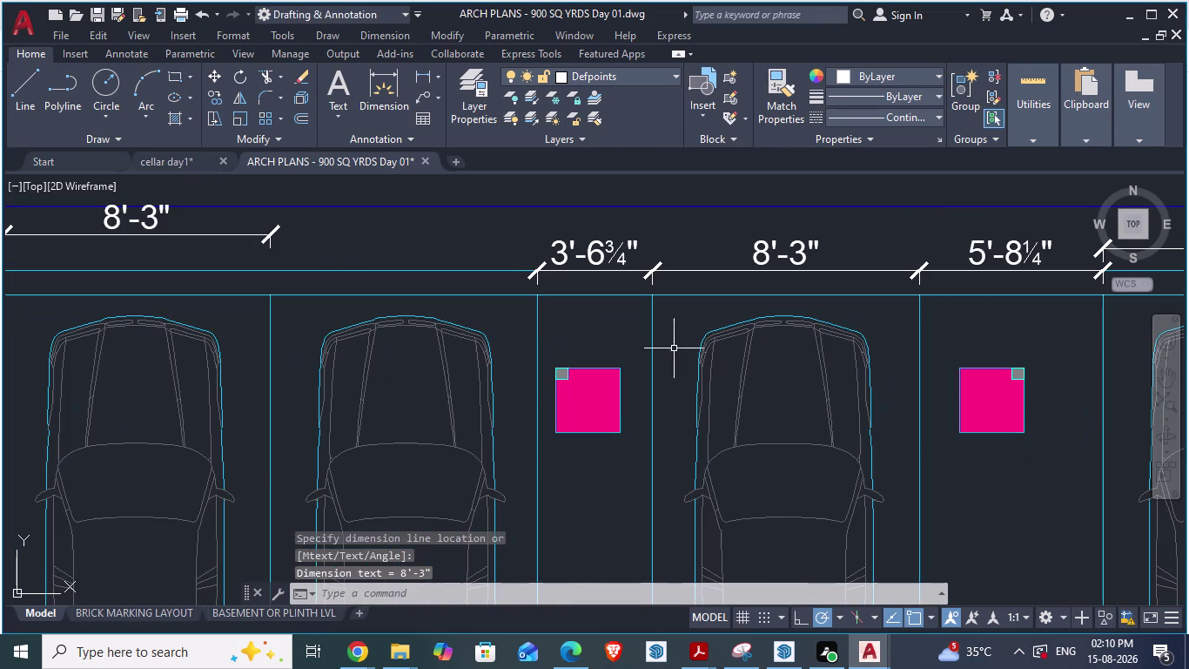
scroll(down, 3)
scroll(down, 3)
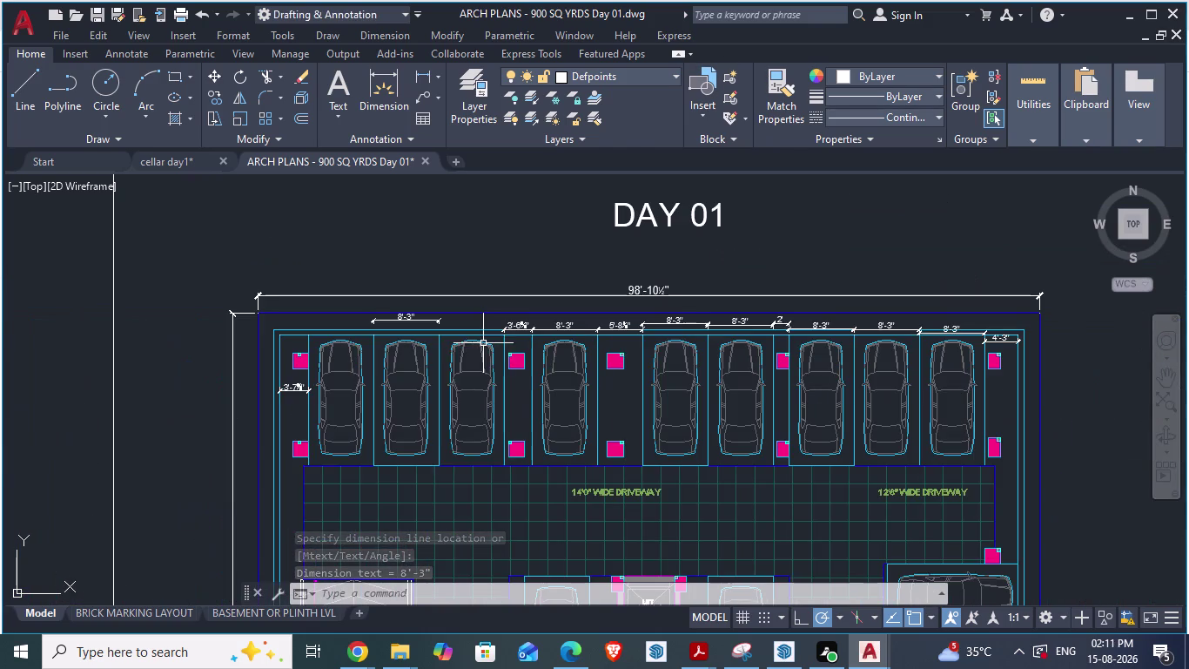
scroll(up, 3)
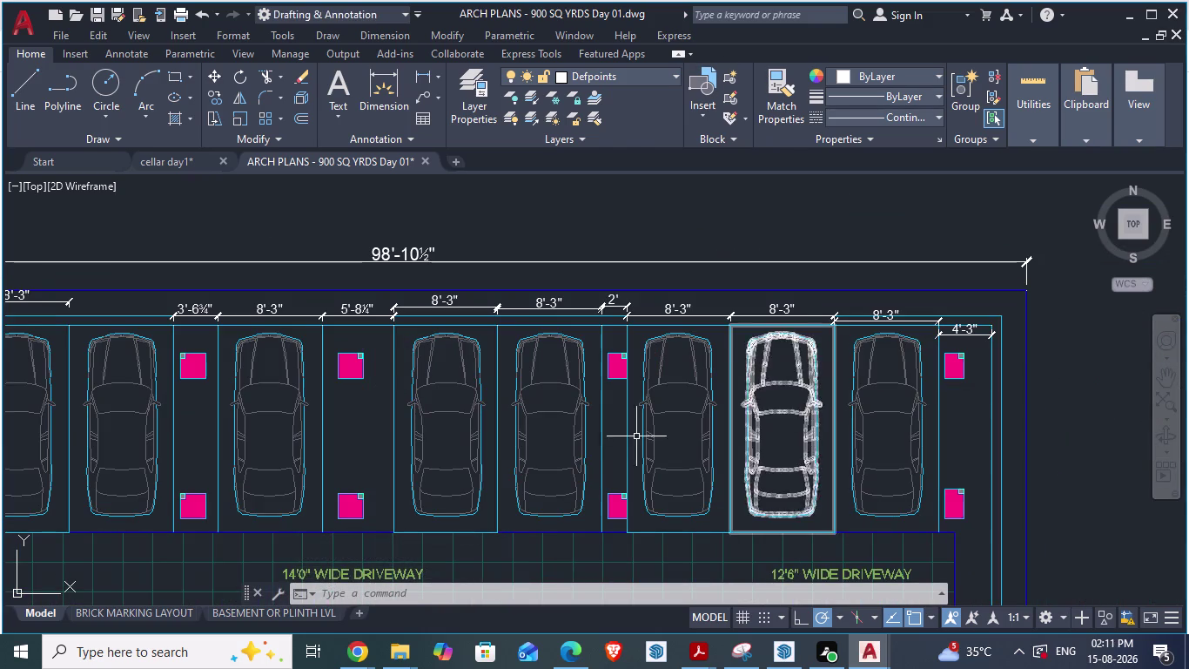
Switch back to the cellar day1 drawing.
key(alt+Tab)
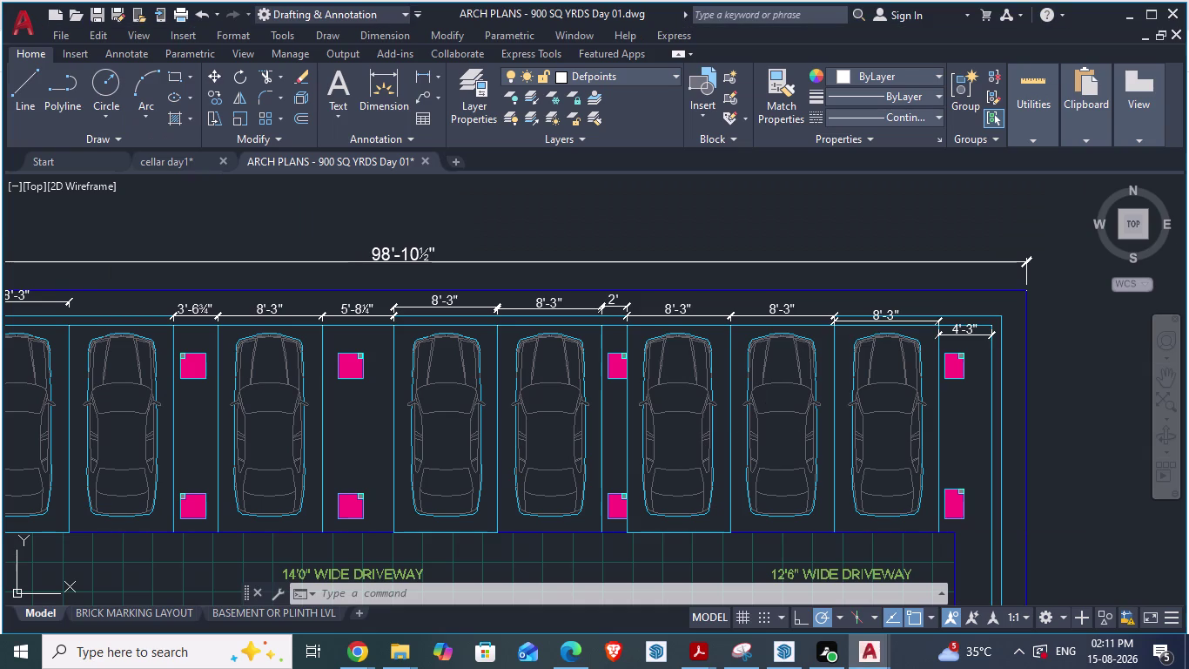
key(alt+Tab)
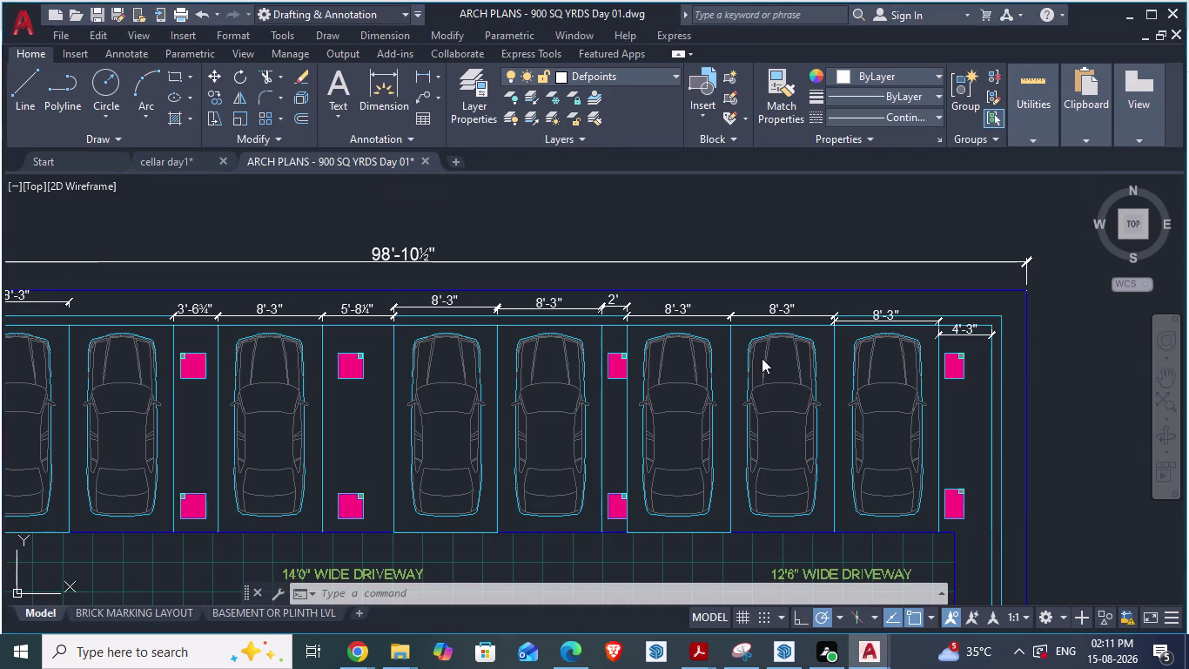
click(171, 148)
click(181, 152)
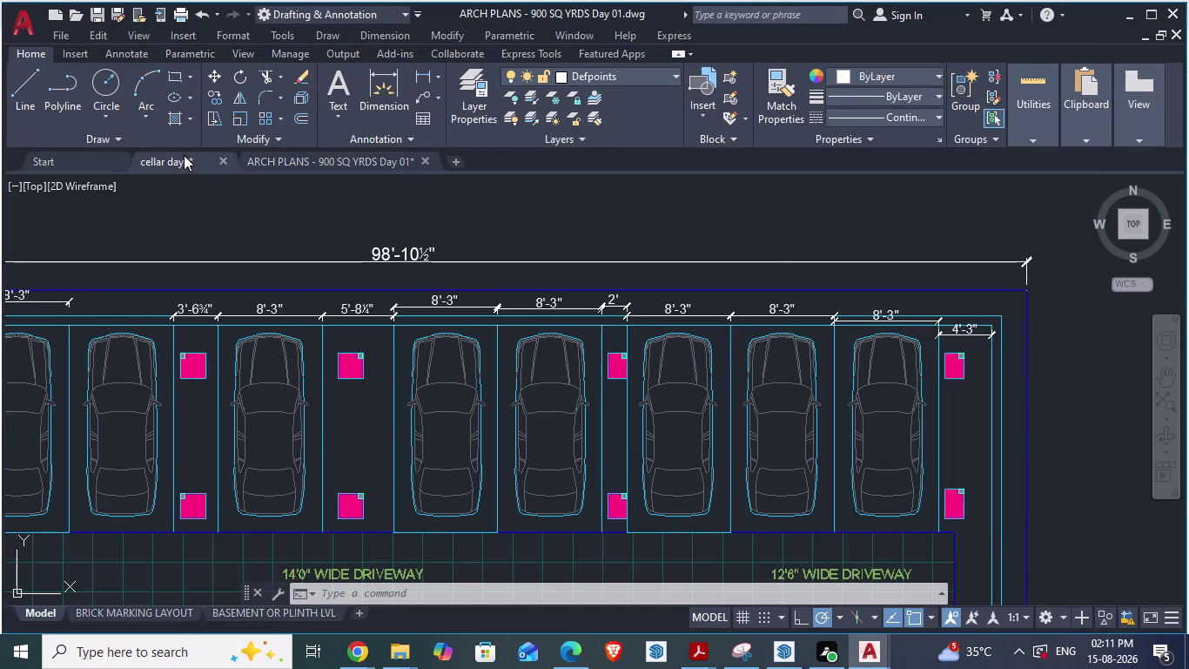
scroll(up, 3)
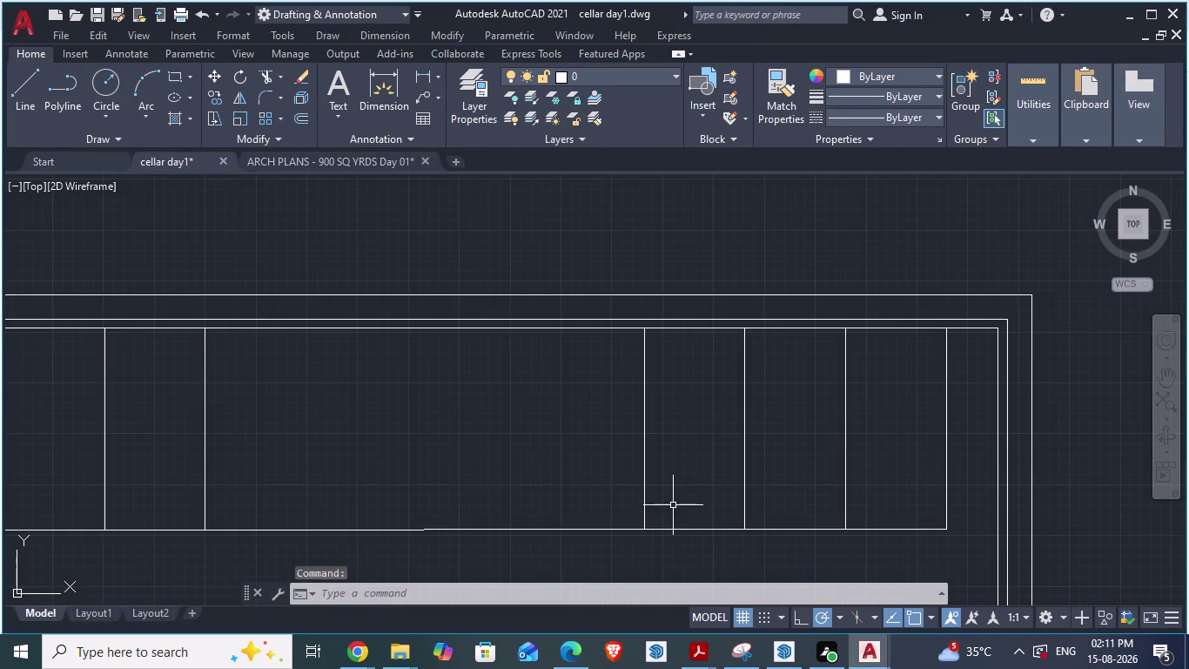
Offset a bay divider 2' to the left, then check bay widths in the reference plan.
key(o)
key(Return)
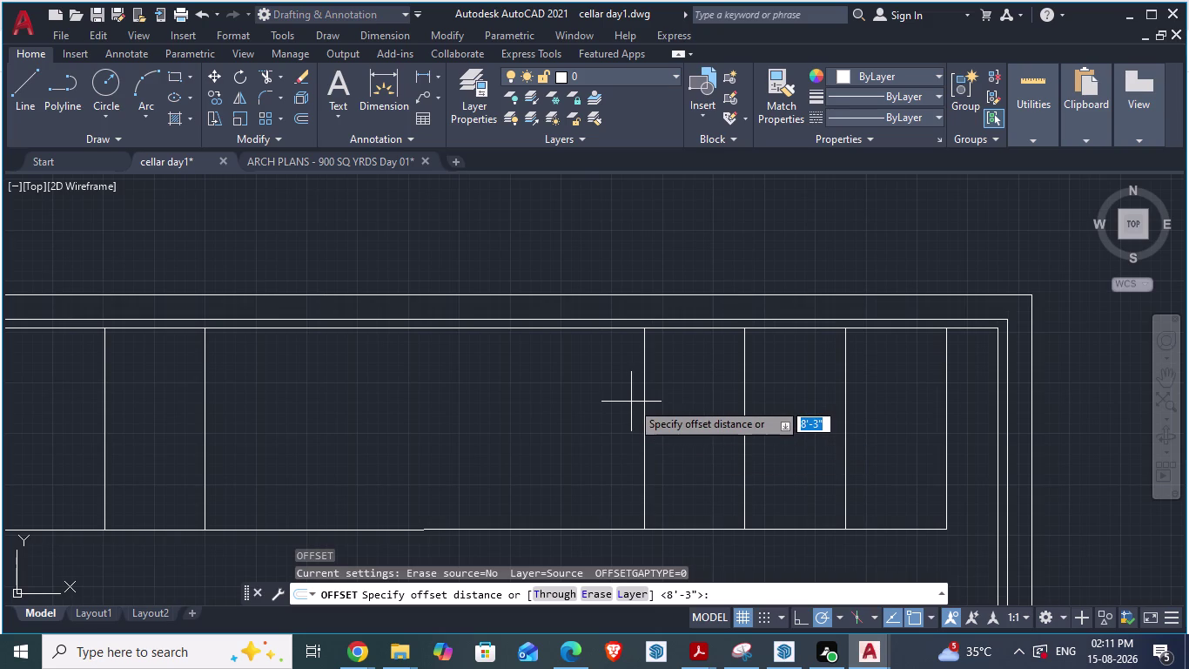
text(2')
key(Return)
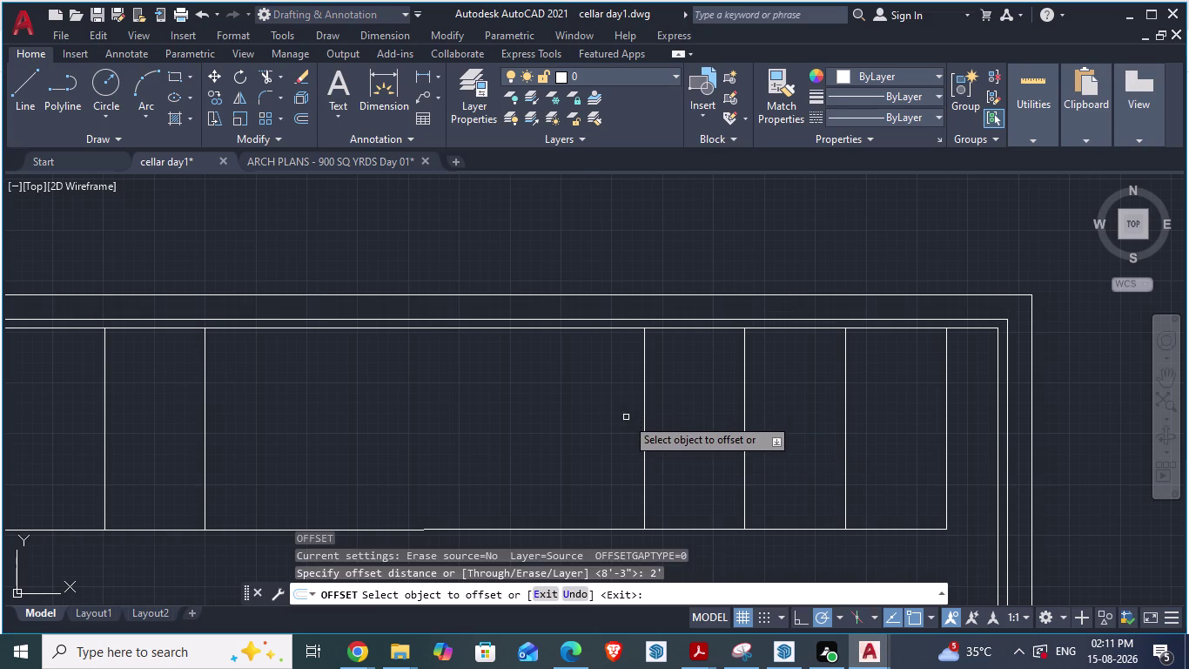
click(643, 420)
click(546, 425)
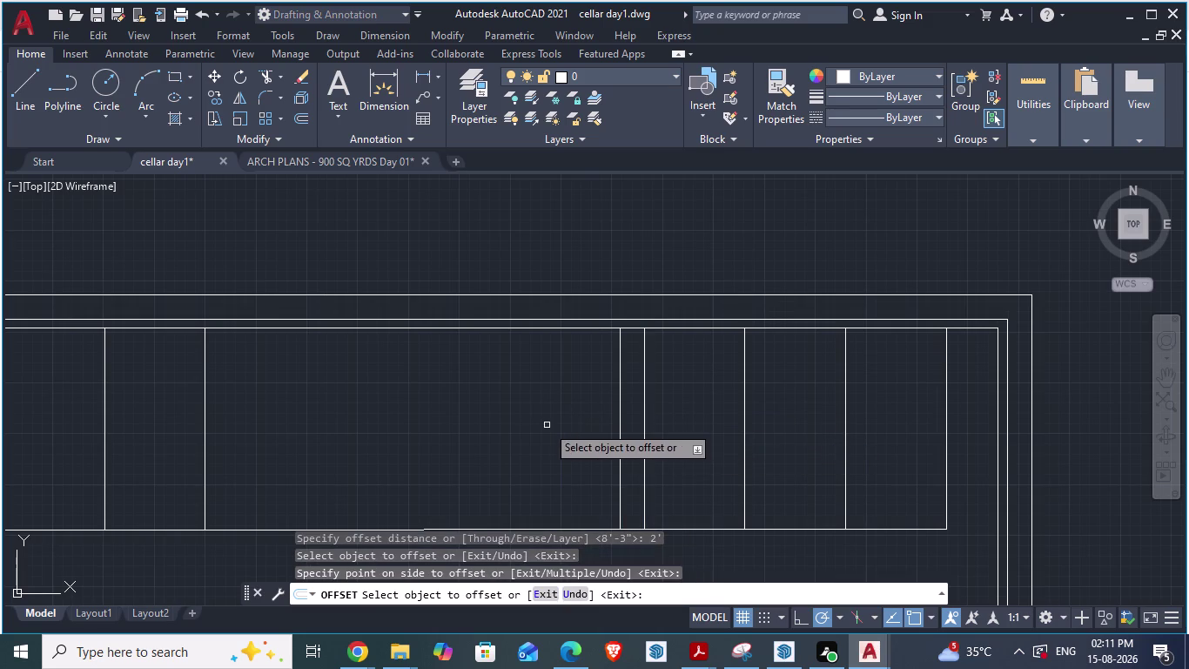
scroll(down, 3)
scroll(up, 3)
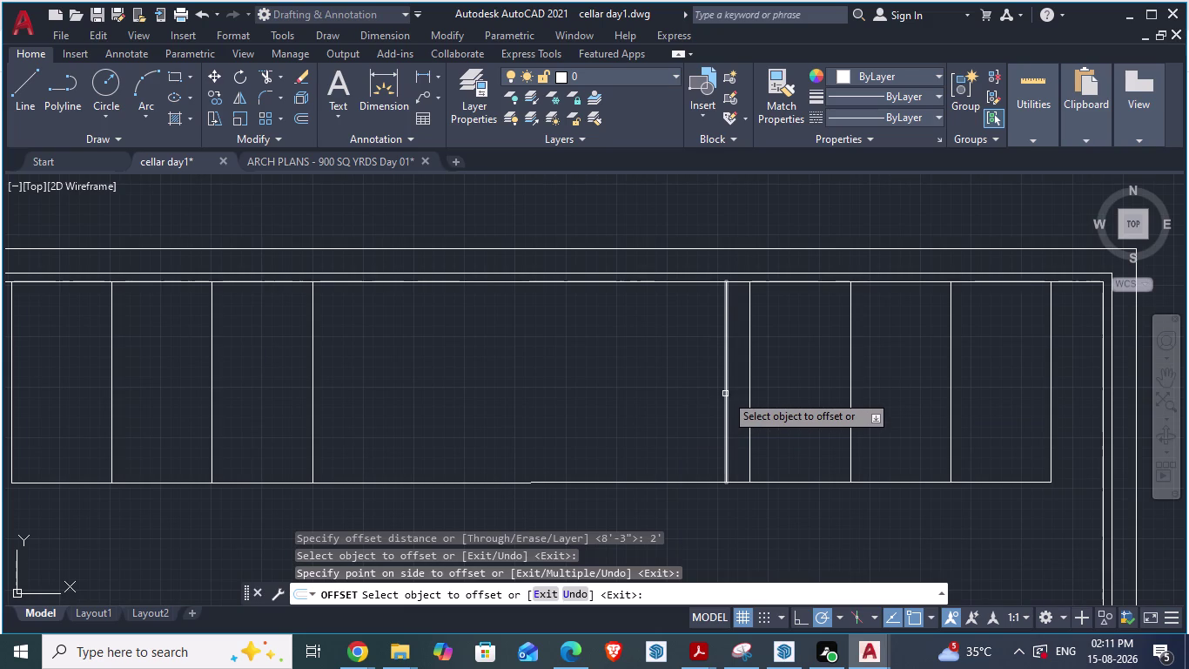
key(Escape)
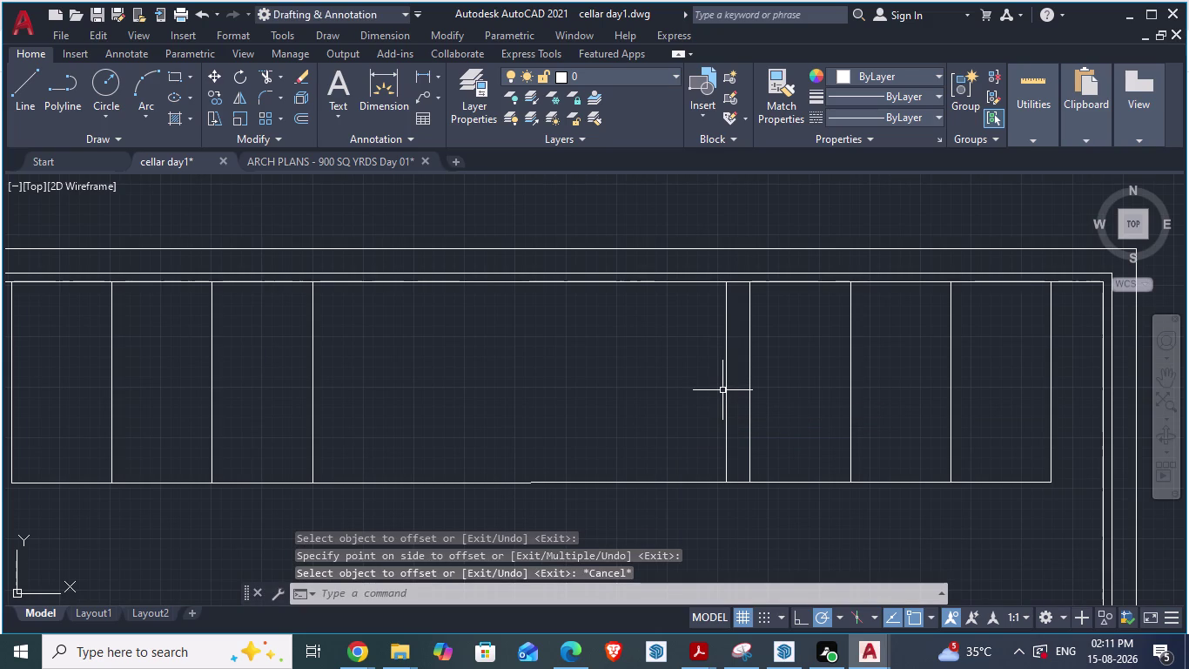
key(alt+Tab)
key(alt+Tab)
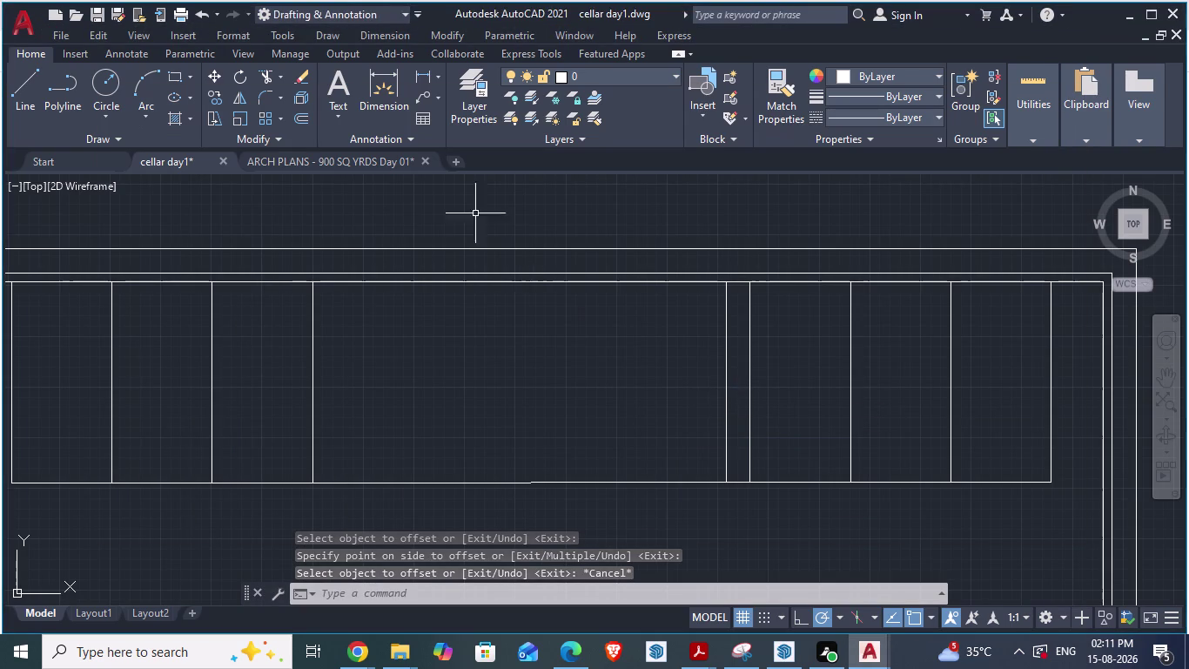
click(326, 169)
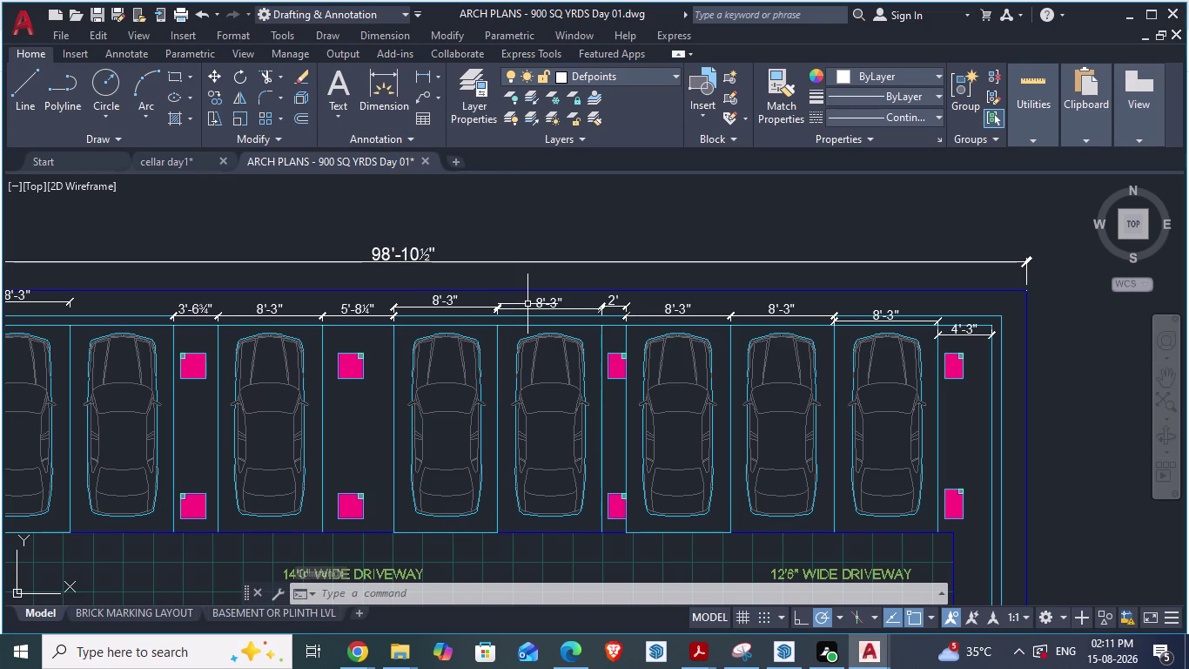
click(181, 159)
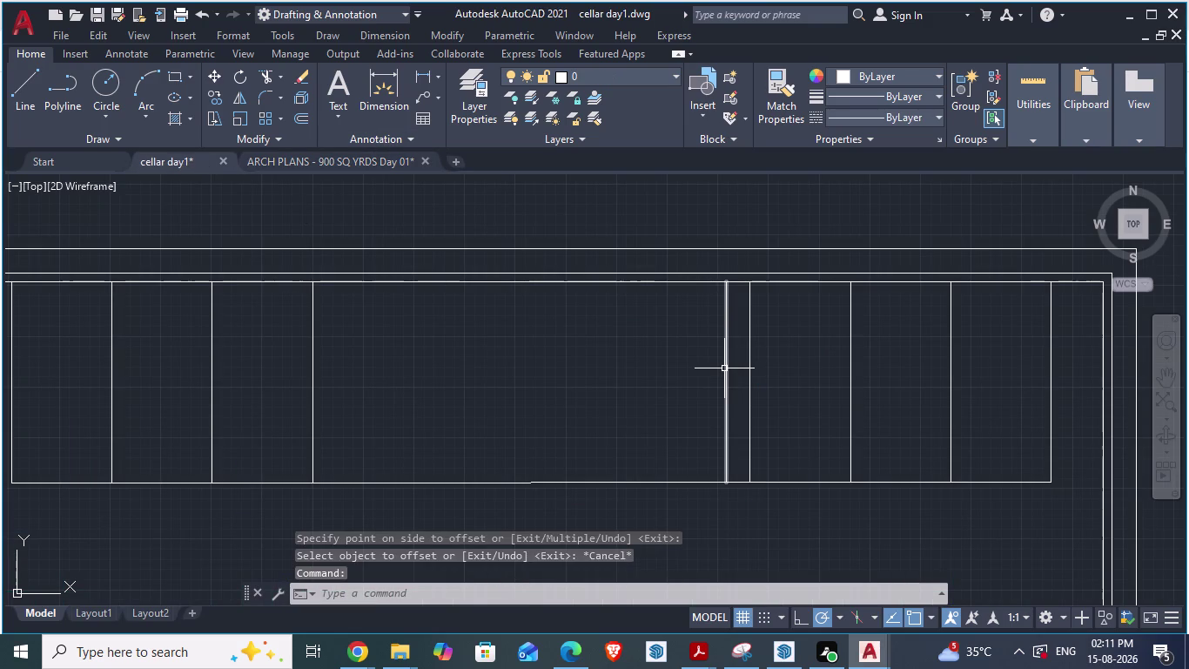
Offset two more dividers leftward at 8'-3" spacing from the new 2' line.
key(o)
key(Return)
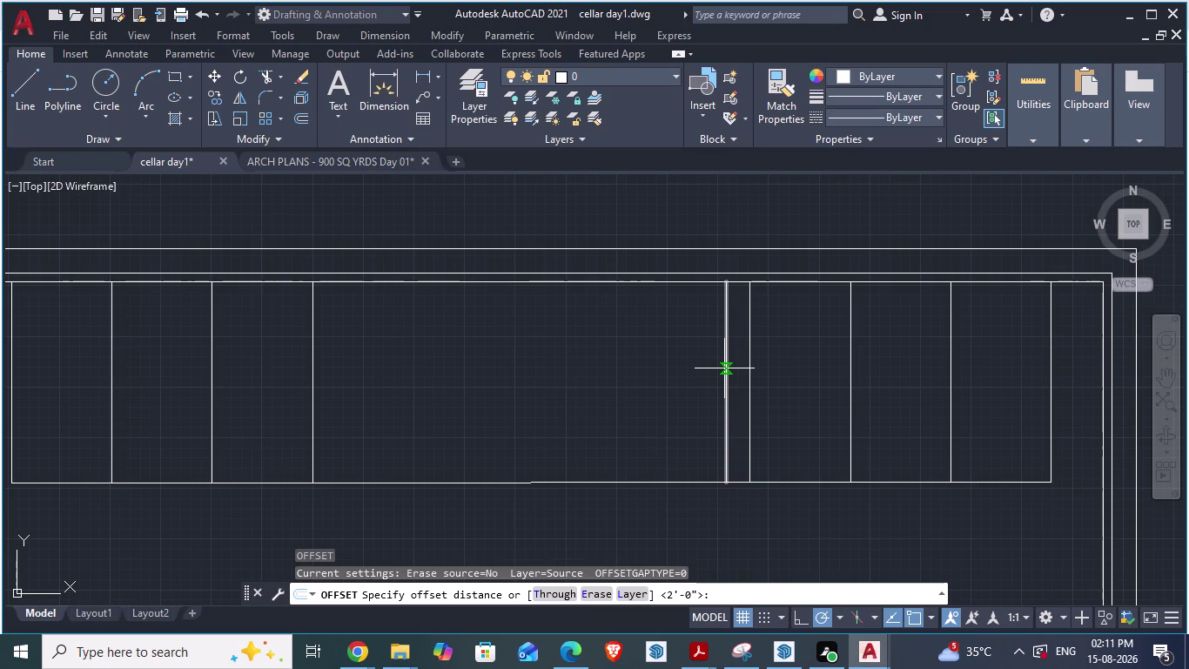
text(8')
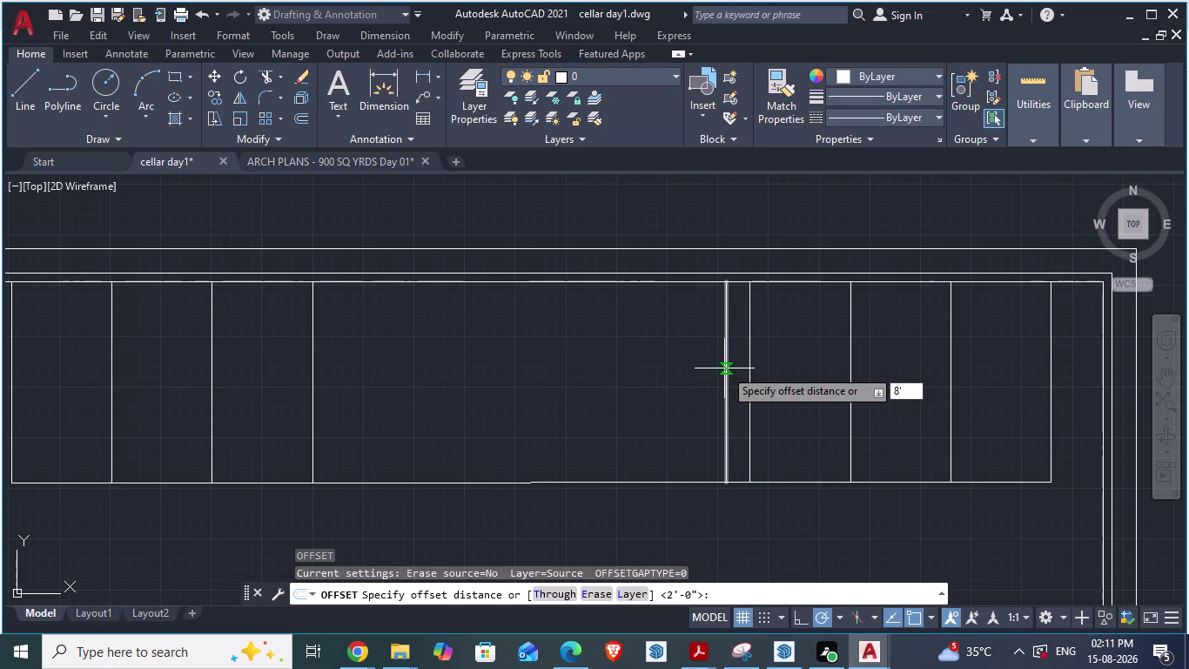
text(3")
key(Return)
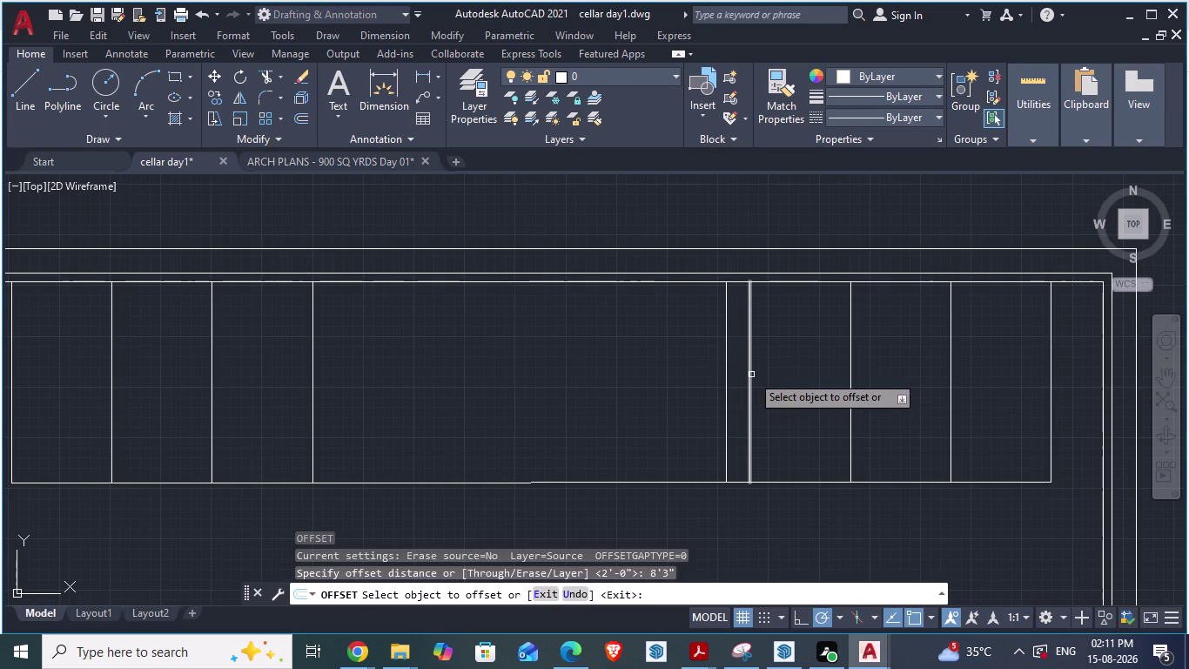
click(726, 376)
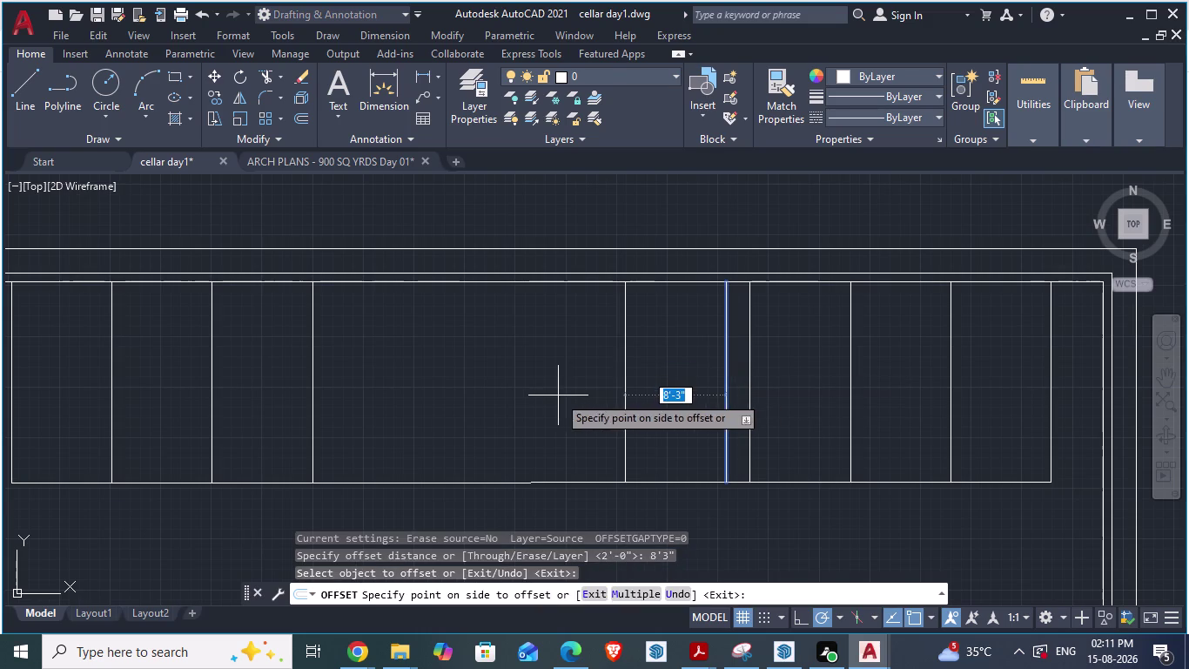
click(557, 396)
click(627, 384)
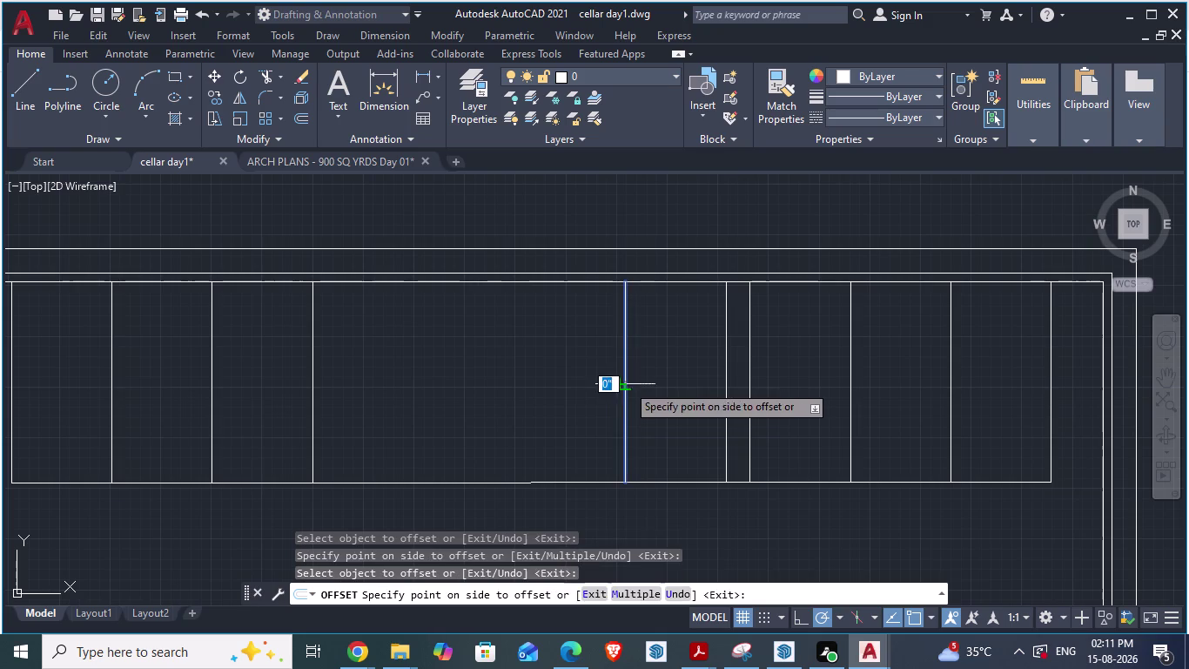
click(485, 373)
key(Escape)
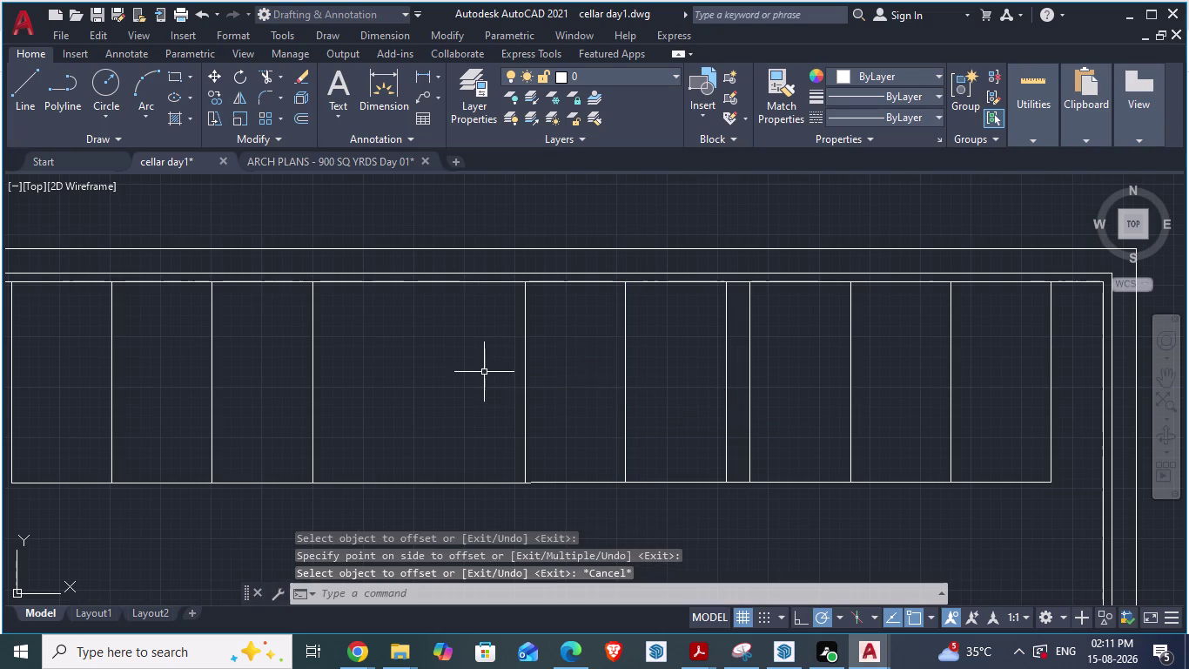
scroll(down, 3)
scroll(up, 3)
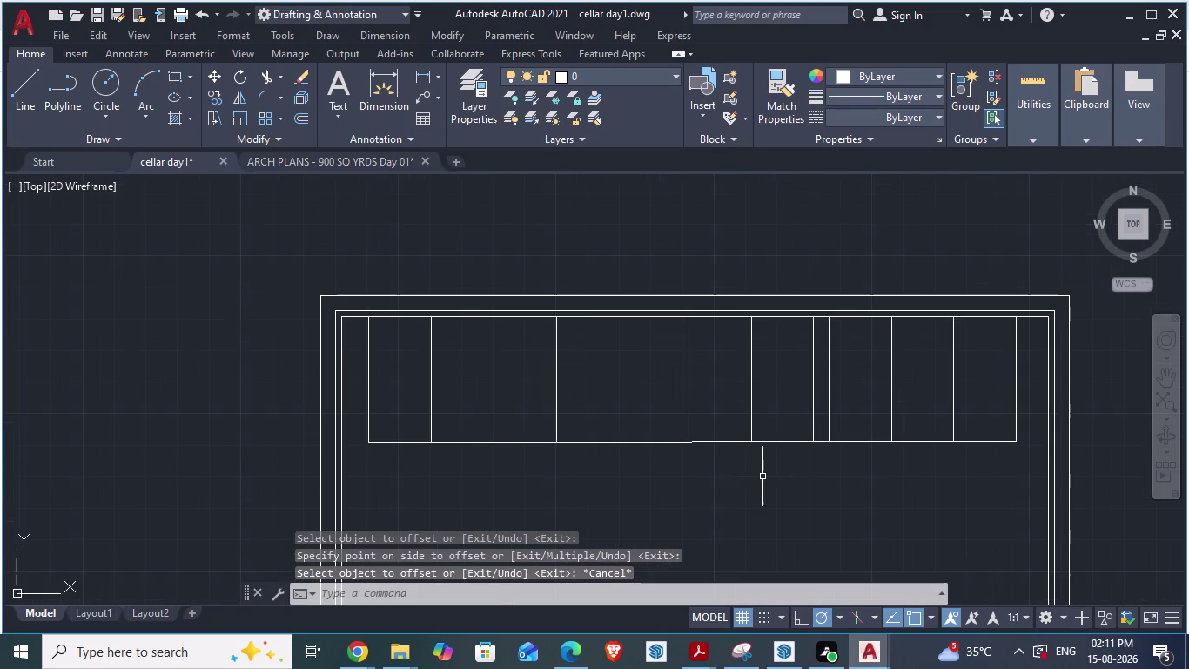
click(971, 145)
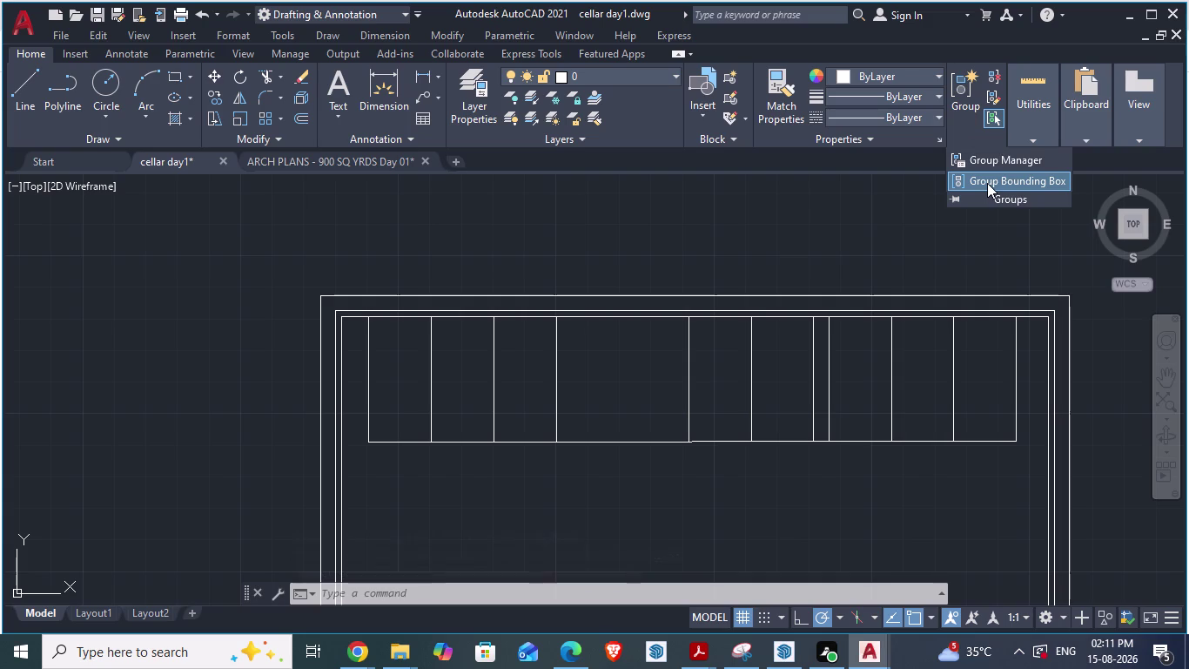
Start Group Edit from the Groups dropdown, then bring up the Insert block gallery's sources.
click(1006, 204)
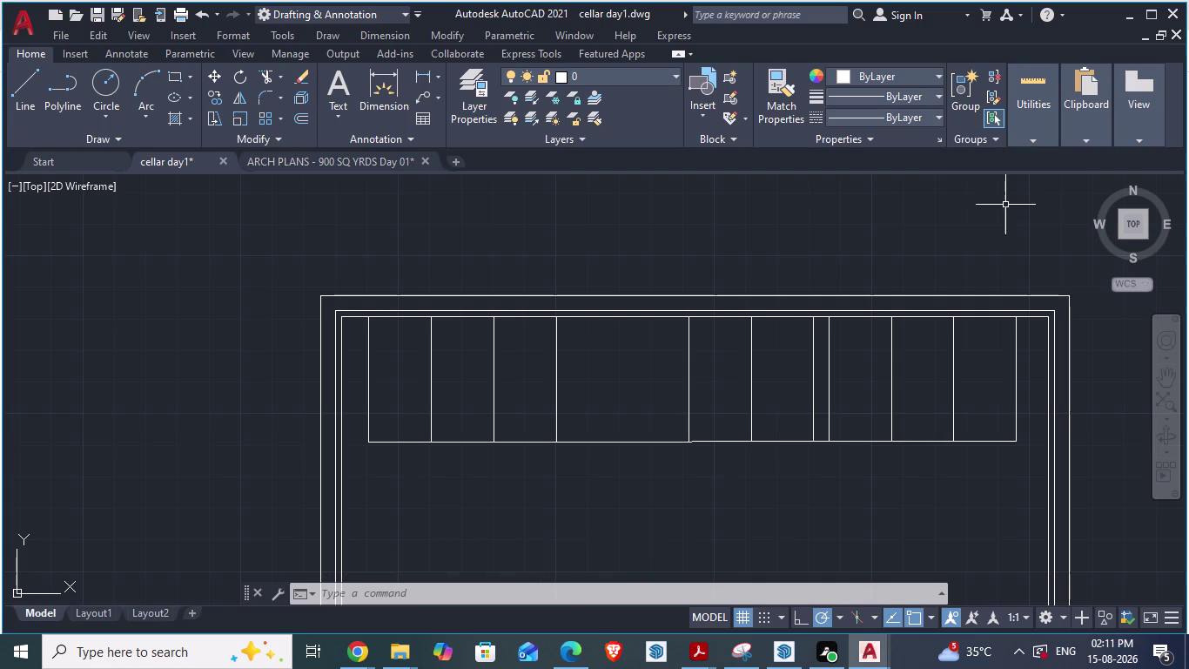
click(979, 138)
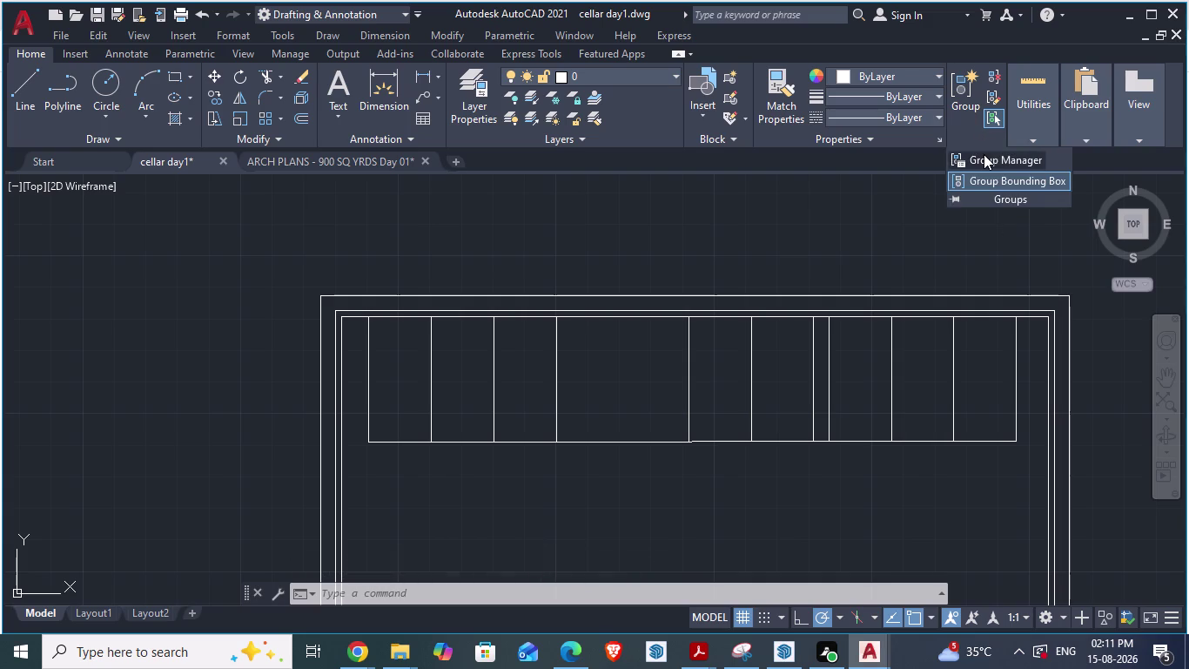
click(996, 102)
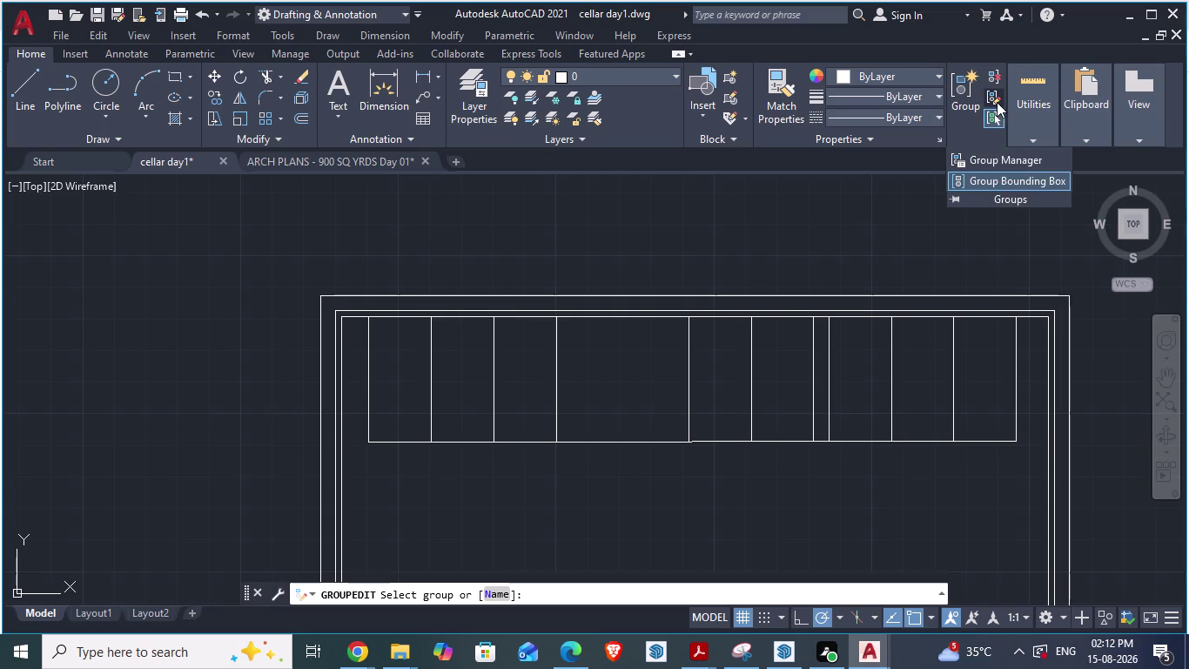
click(704, 117)
click(707, 243)
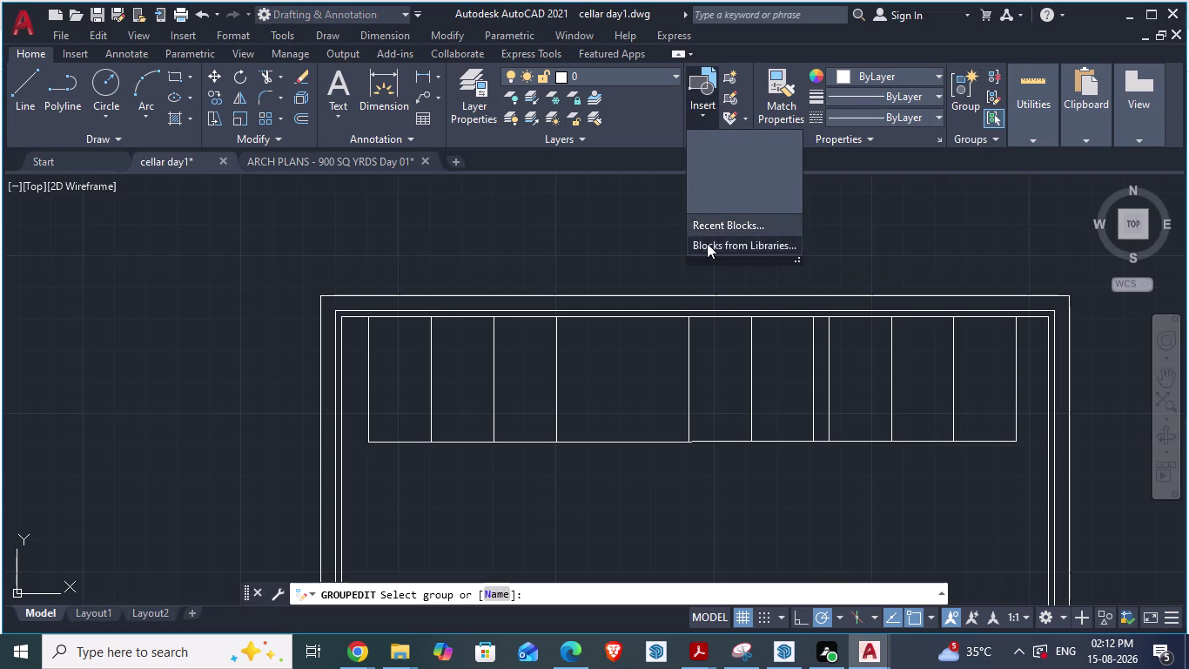
Try Browse Block Libraries from the library dropdown, then cancel the file browser.
scroll(up, 3)
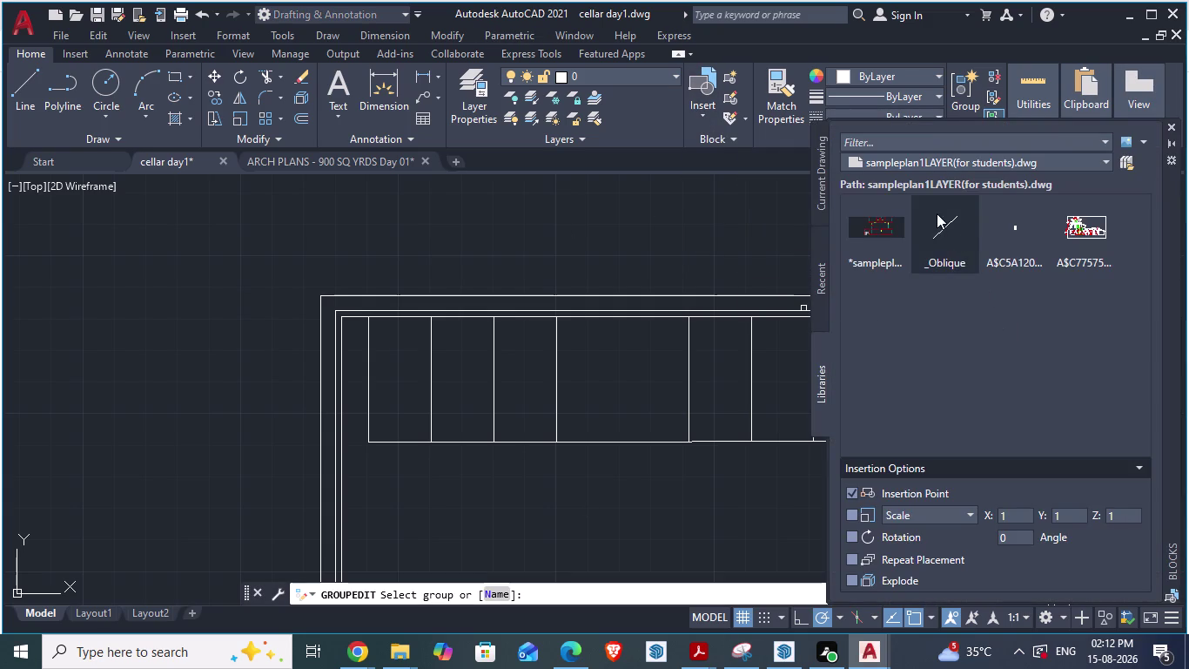
click(1103, 160)
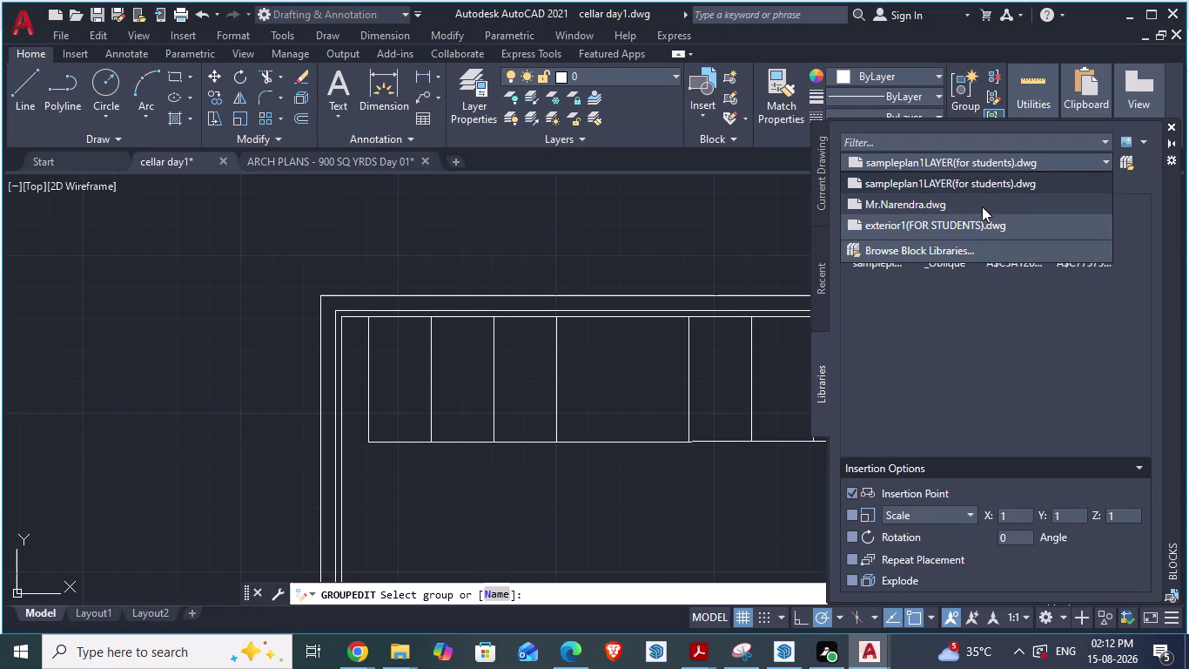
click(925, 249)
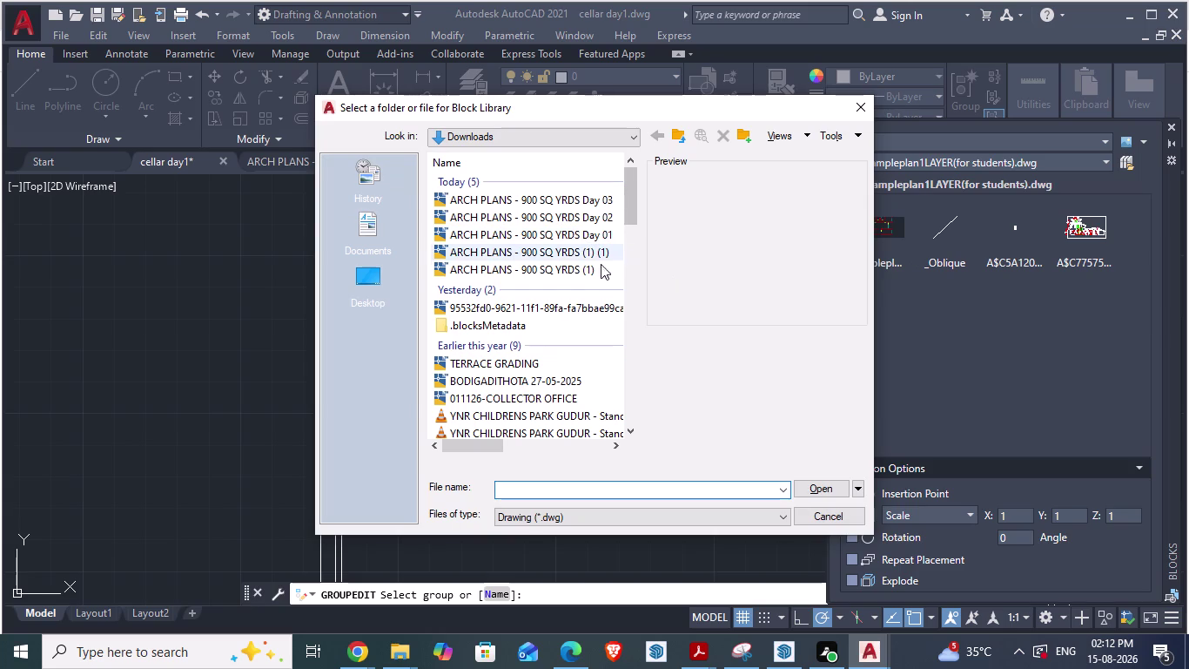
click(567, 272)
click(817, 491)
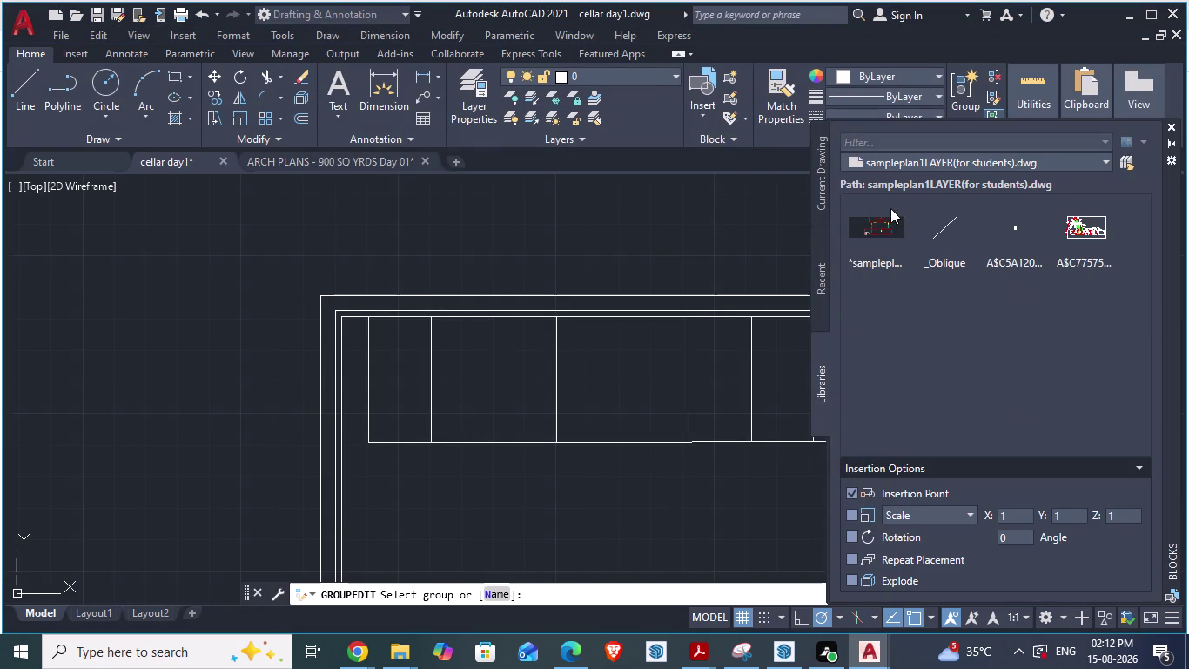
Switch between the Recent, Current Drawing and Libraries tabs of the Blocks palette.
click(890, 208)
click(821, 281)
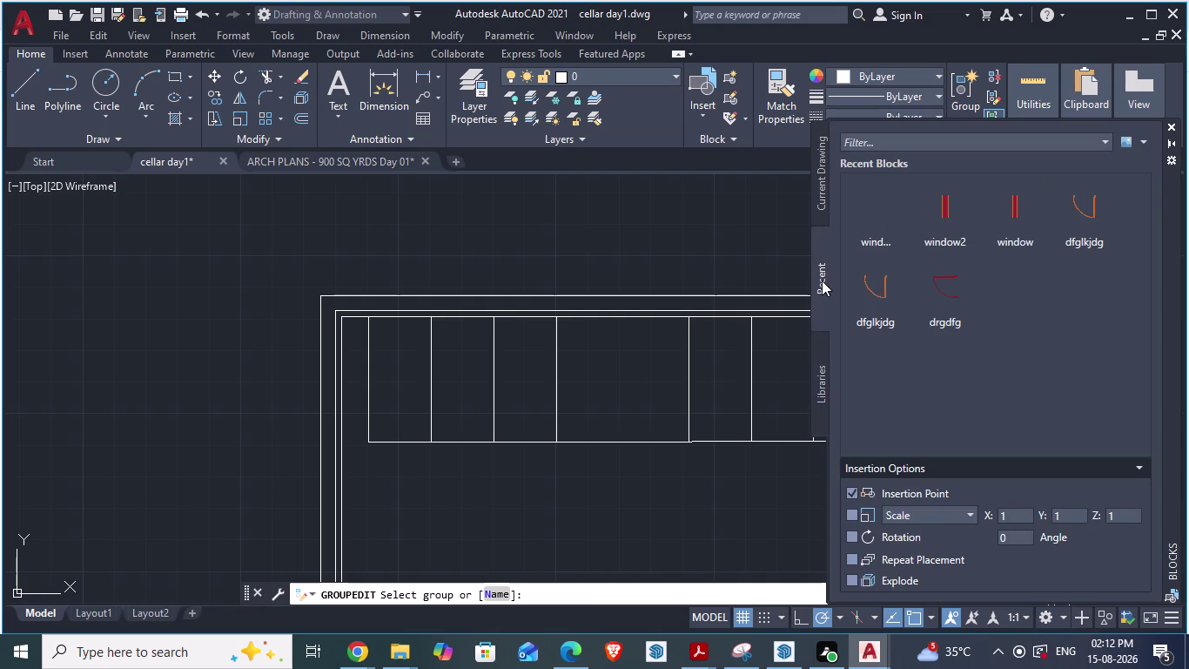
click(817, 379)
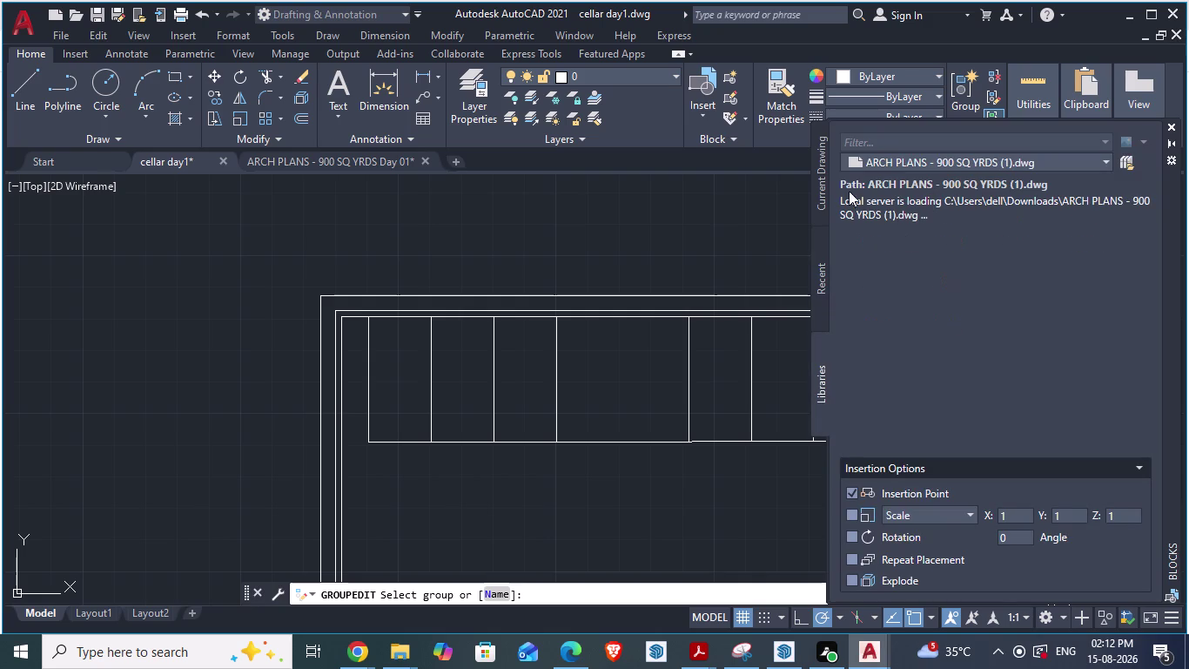
click(824, 183)
scroll(up, 3)
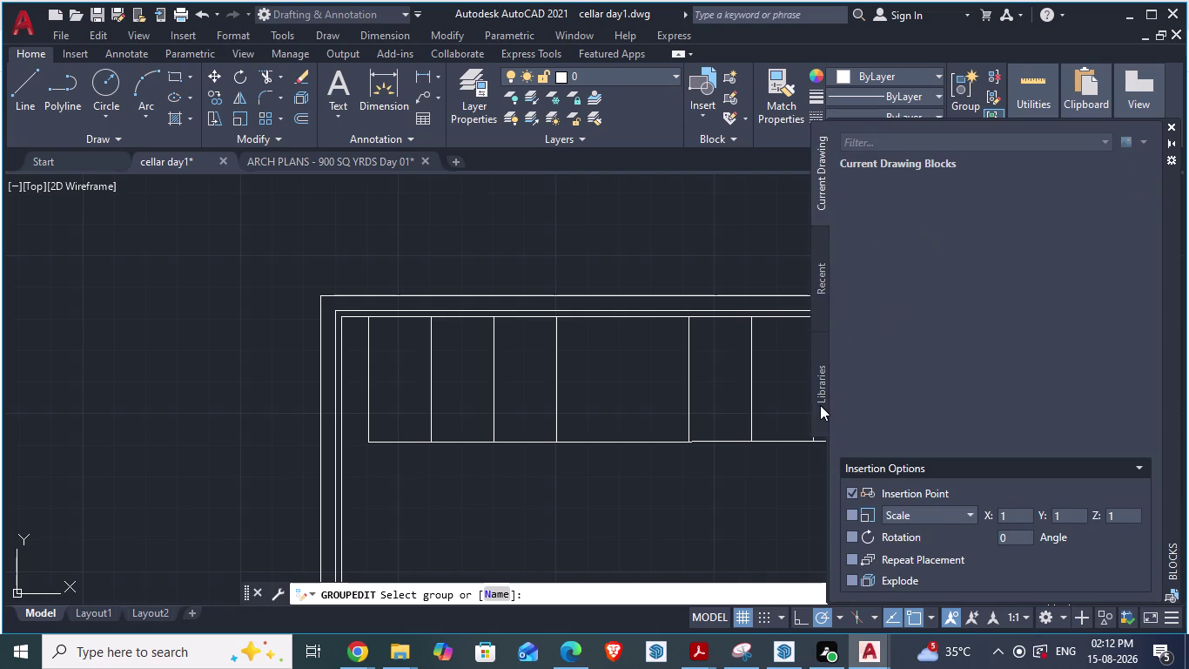
click(822, 392)
click(993, 304)
double_click(935, 197)
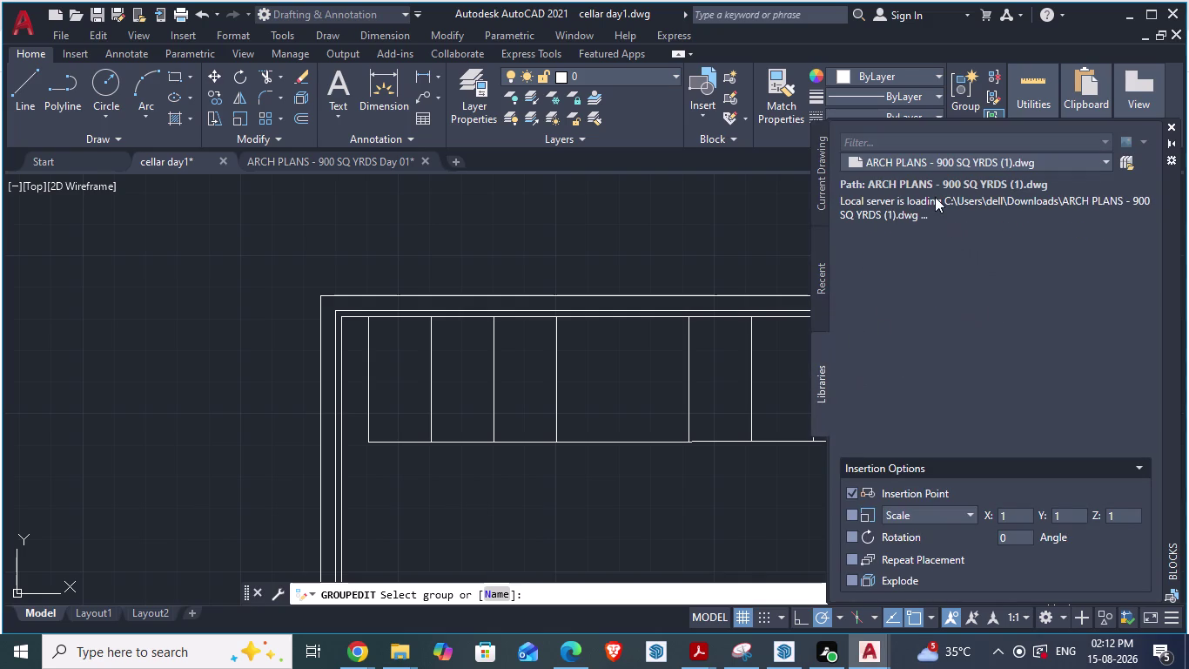
Cancel another library browse, close the Blocks palette and switch to ARCH PLANS Day 01.
click(918, 214)
click(1024, 204)
click(1130, 163)
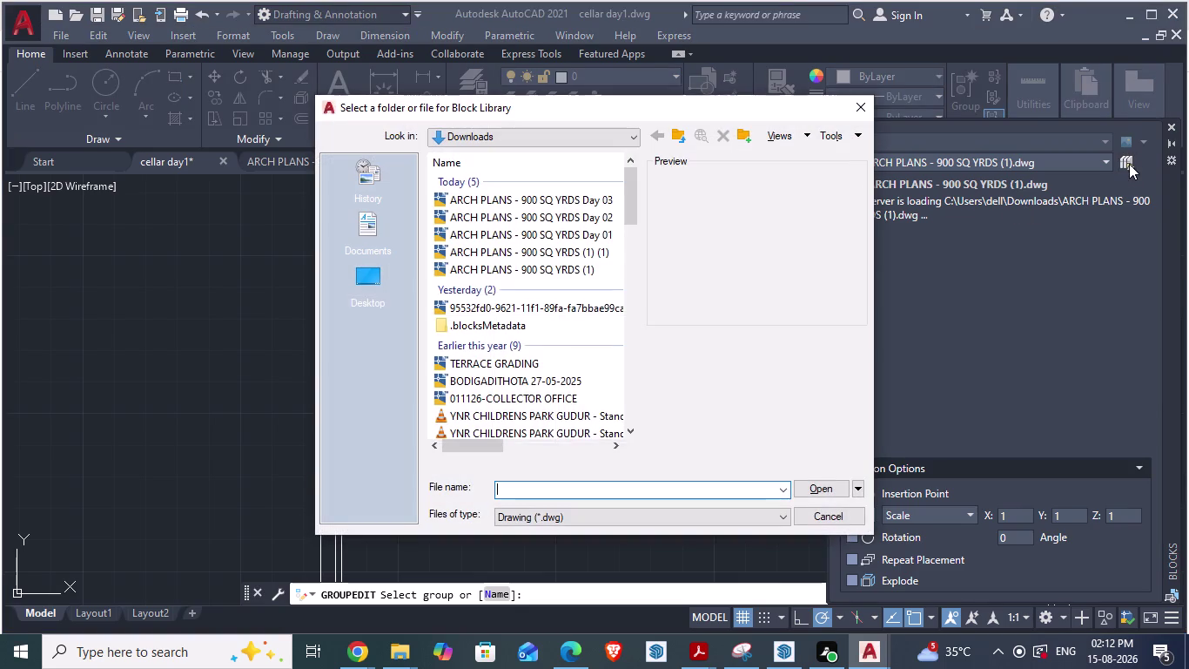
scroll(down, 3)
scroll(down, 3)
click(819, 514)
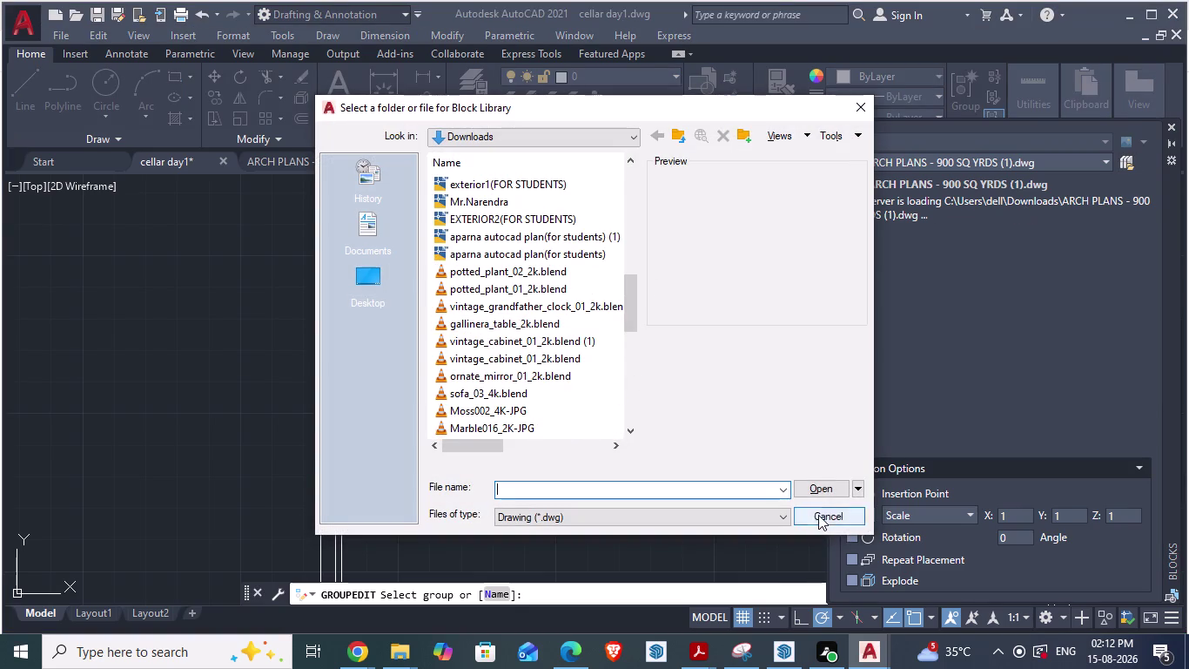
click(1169, 131)
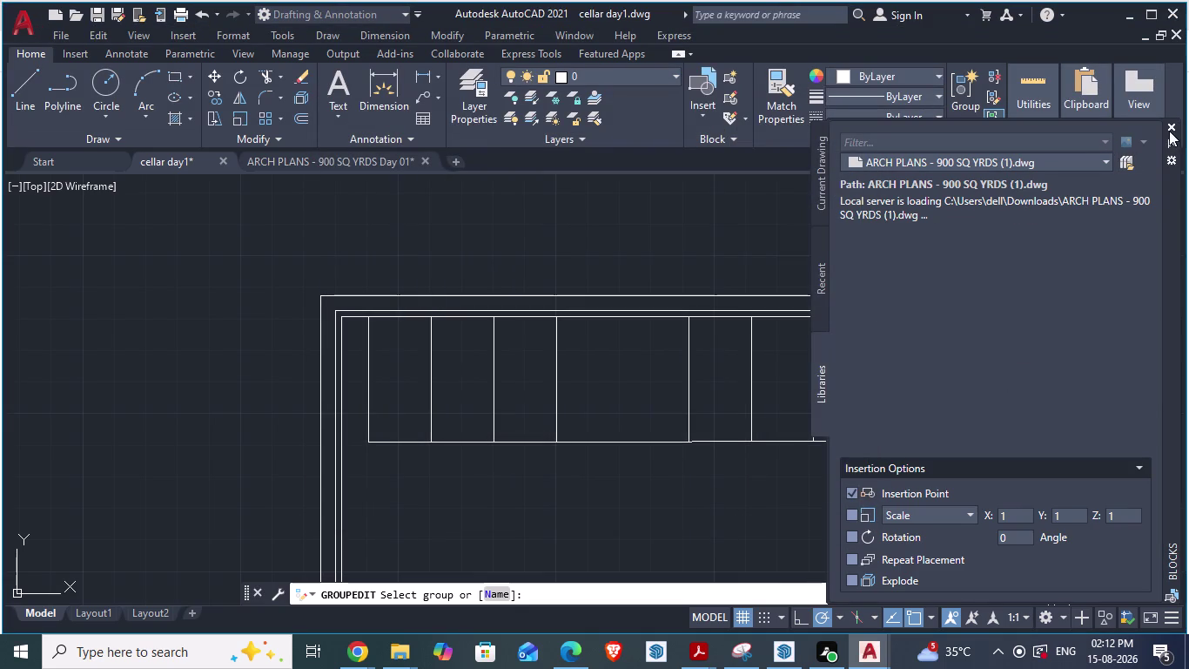
click(1171, 126)
scroll(down, 3)
scroll(up, 3)
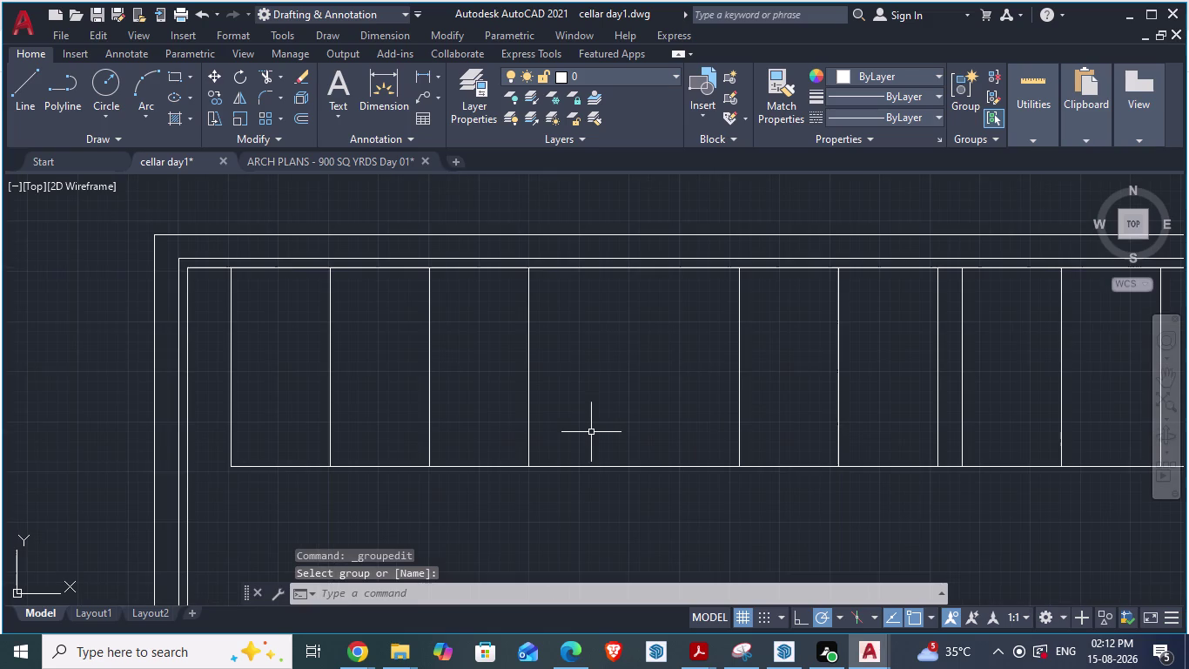
click(346, 163)
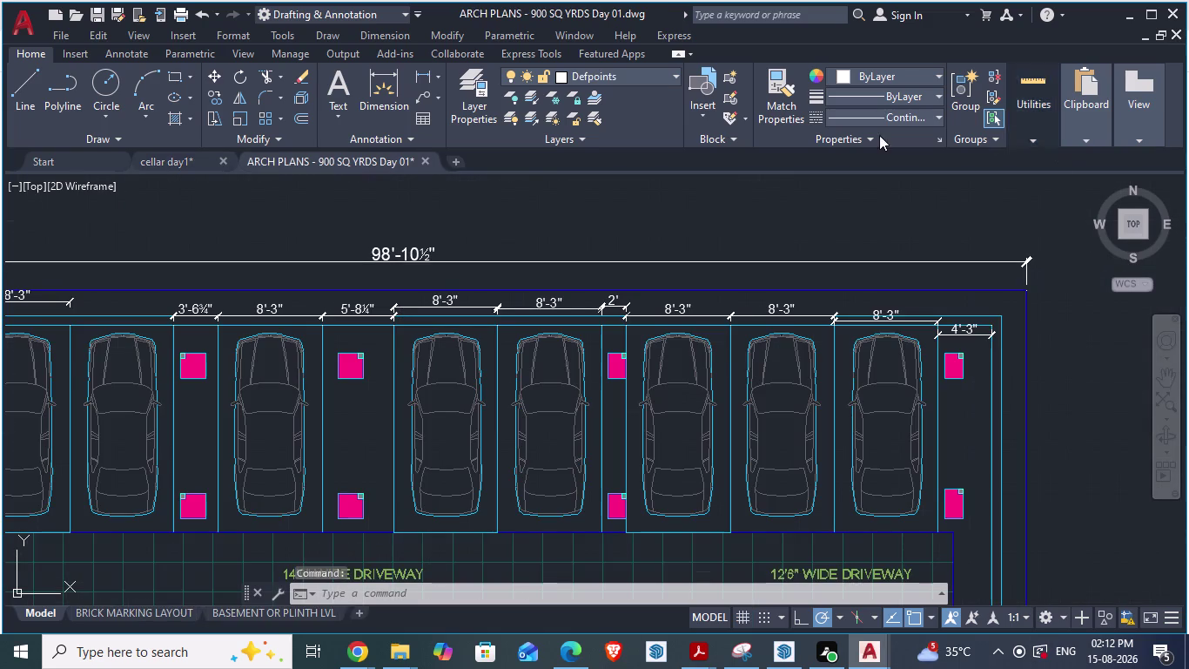
Open Blocks from Libraries and scroll through the library block thumbnails.
click(703, 117)
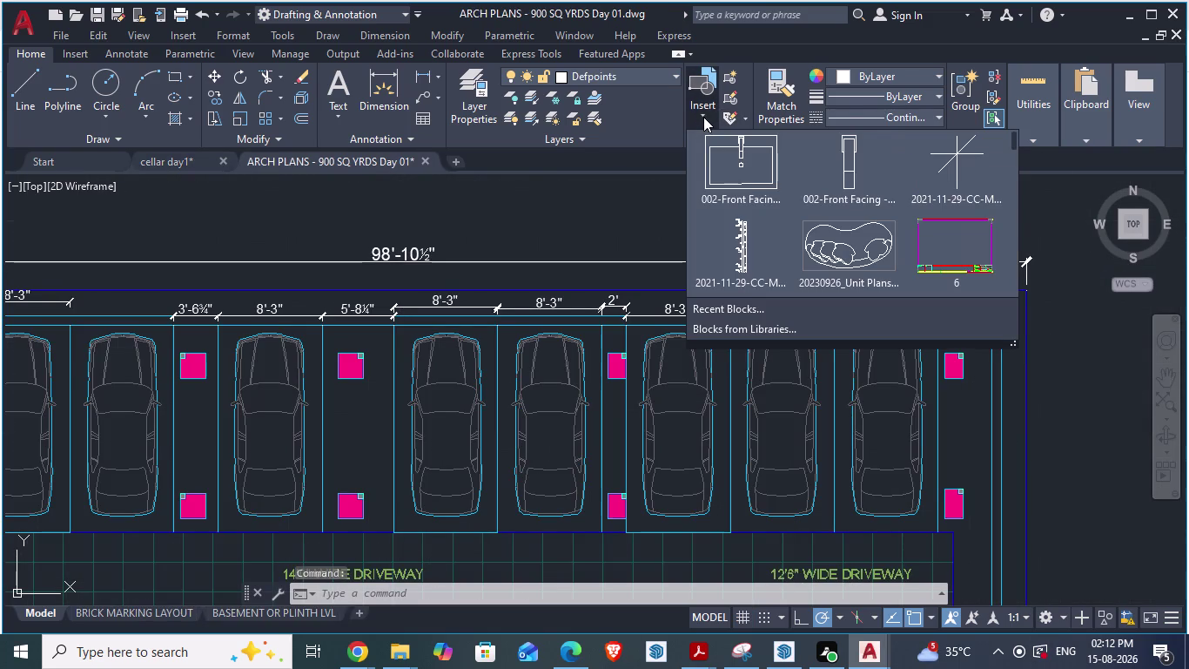
click(748, 324)
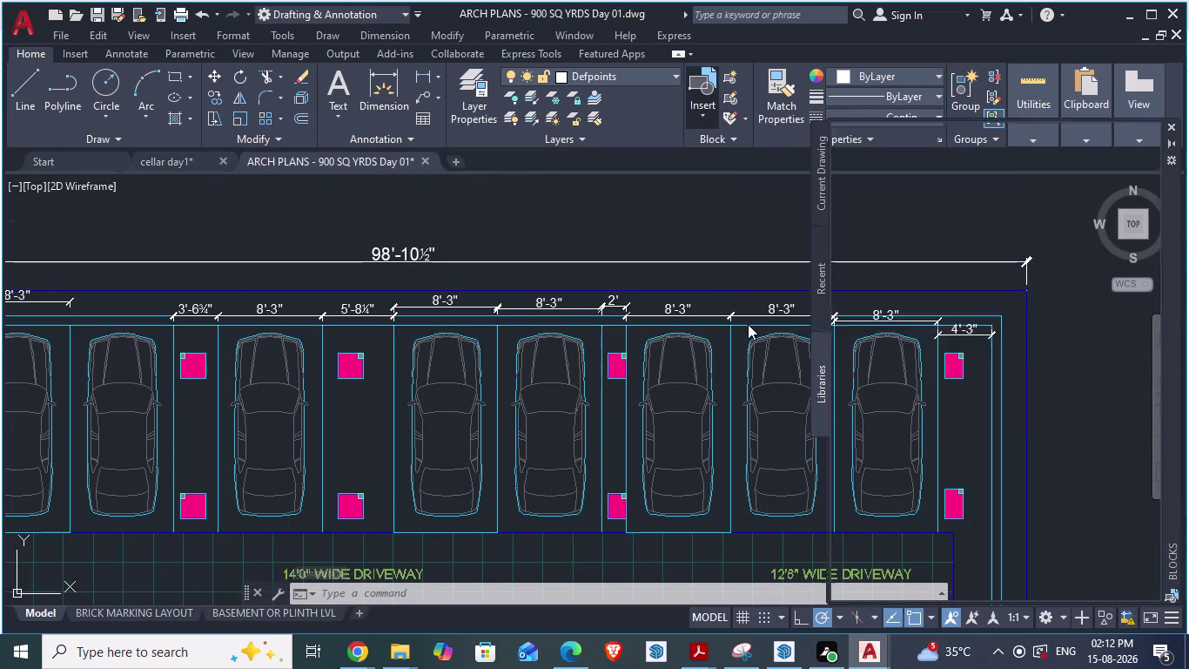
click(817, 379)
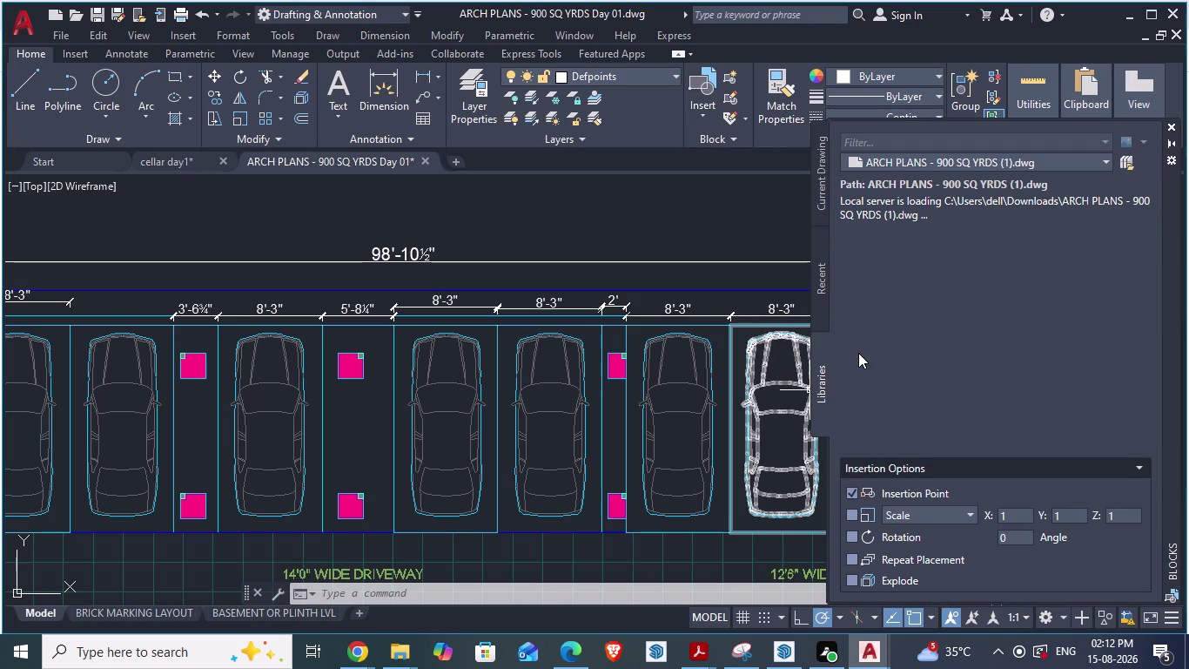
scroll(up, 3)
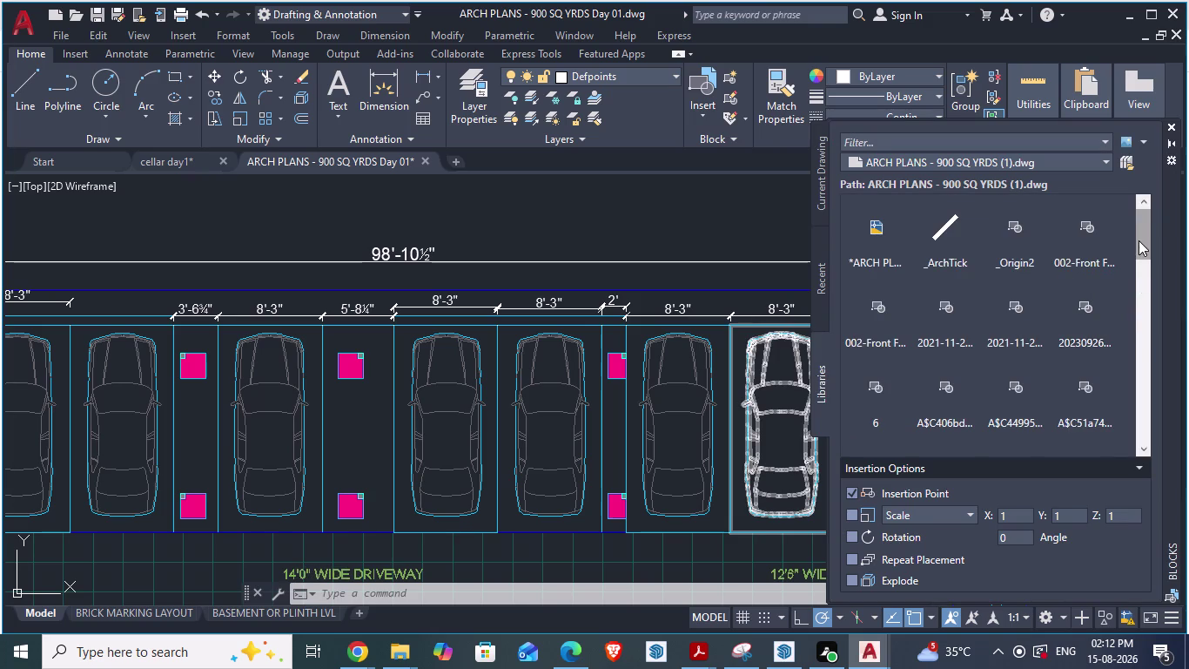
drag(1138, 239, 1153, 476)
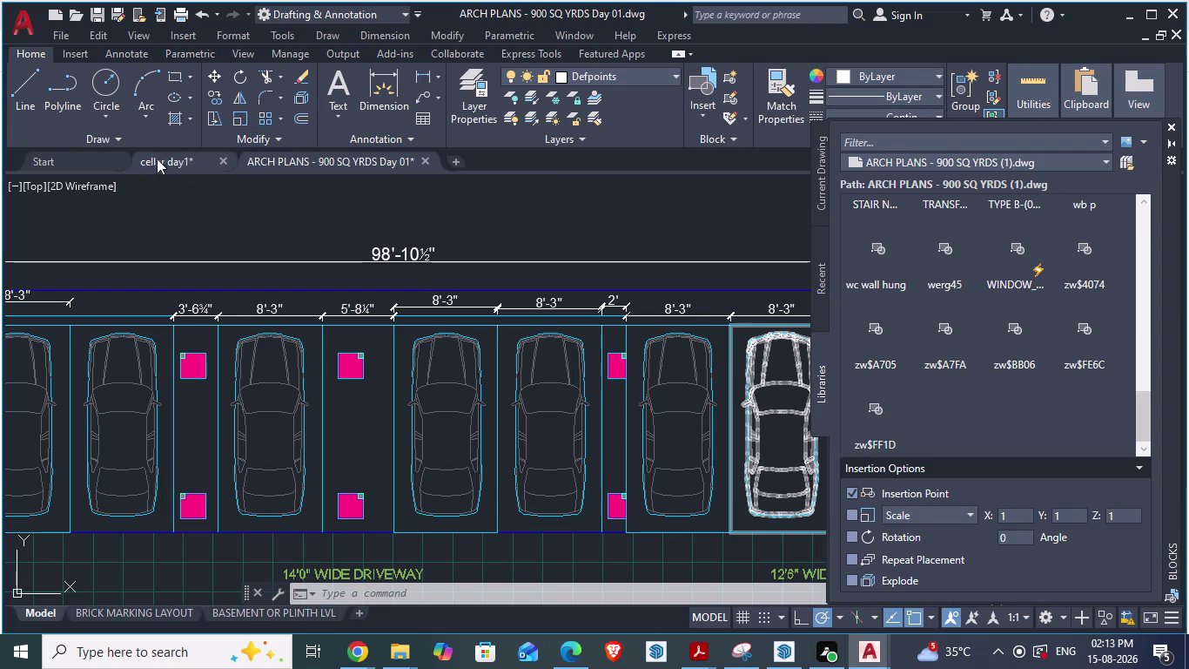
scroll(up, 3)
scroll(up, 3)
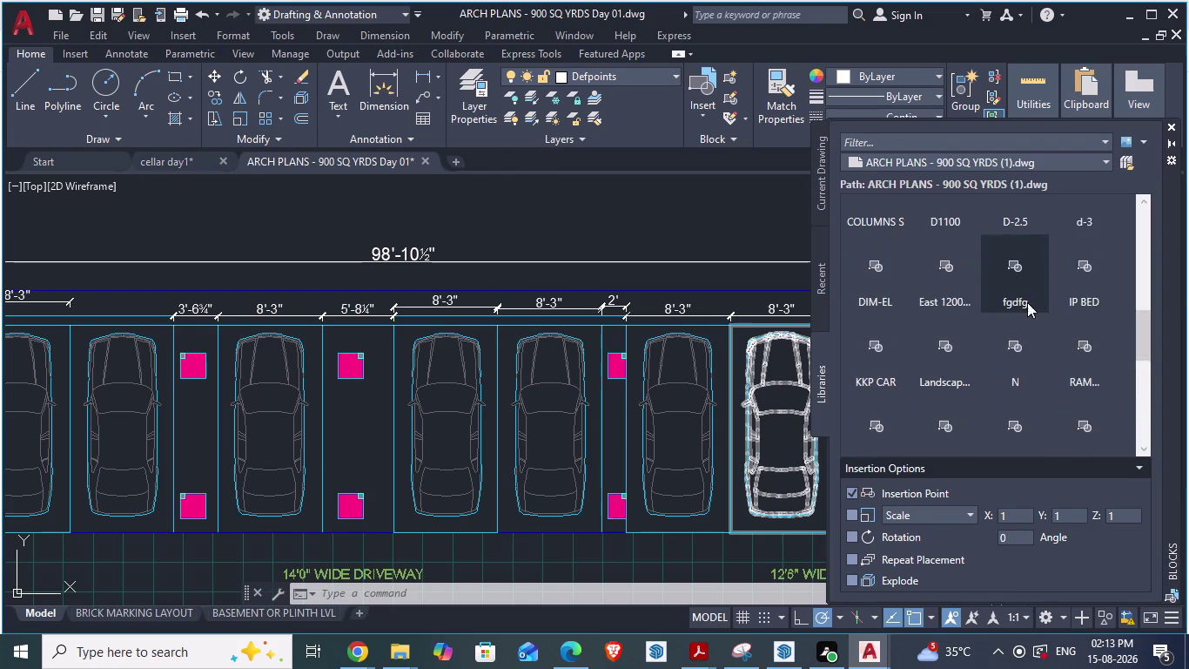
scroll(up, 3)
scroll(up, 3)
scroll(down, 3)
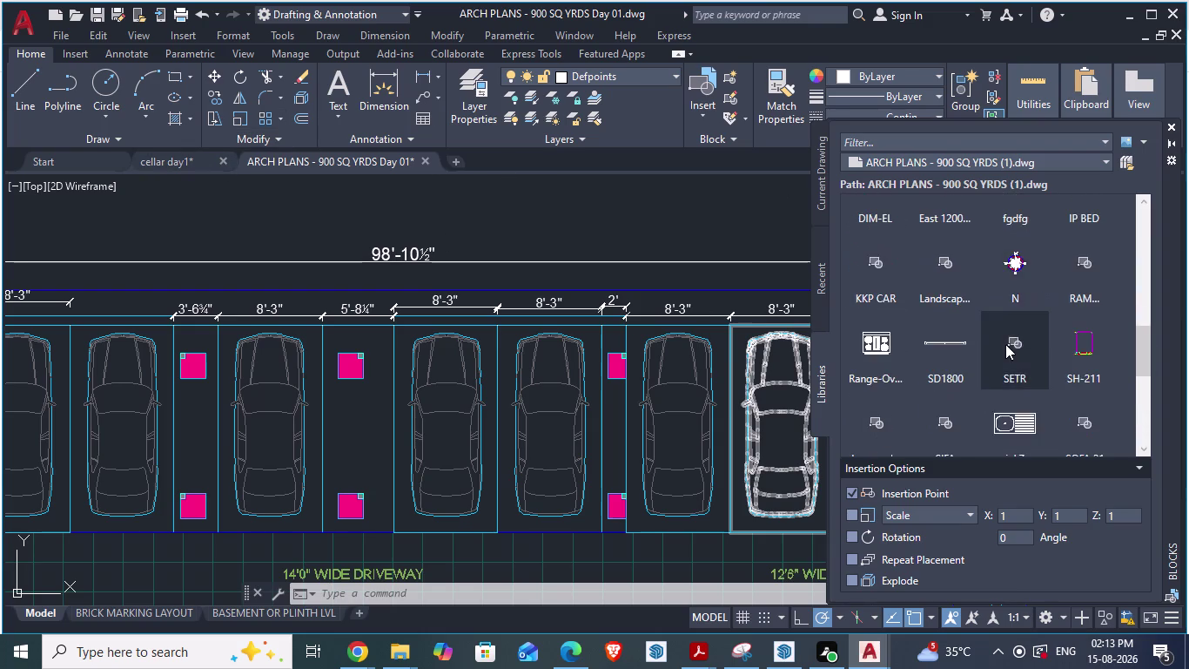
scroll(down, 3)
scroll(down, 3)
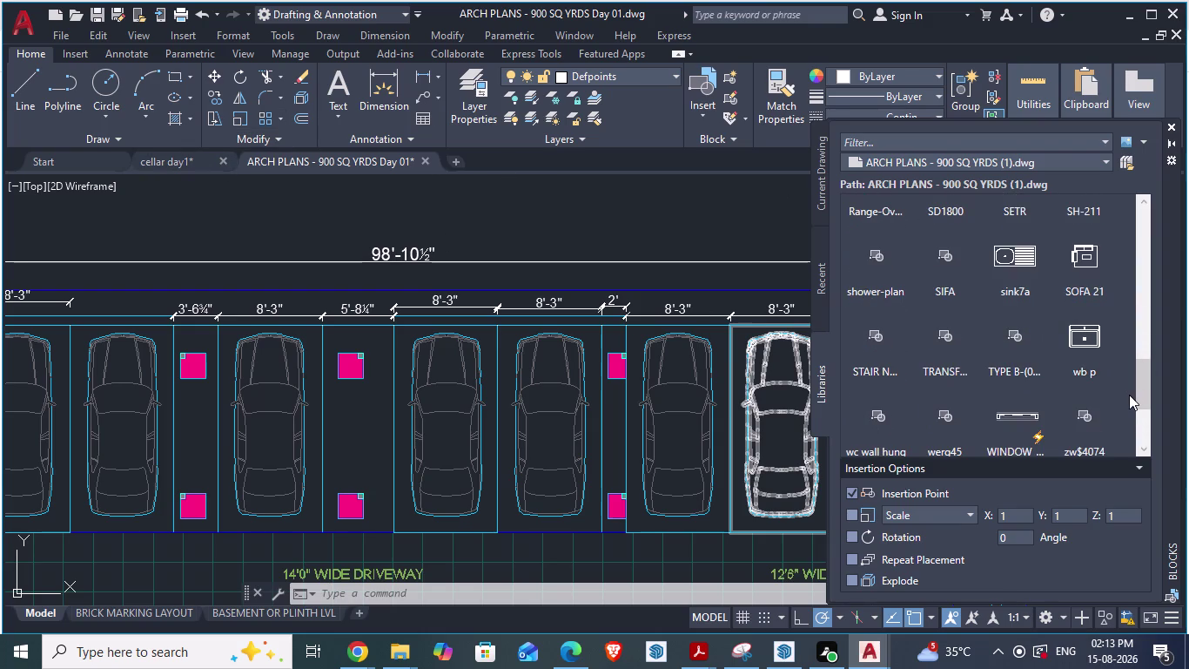
Scroll further through the library list and pick the KKP CAR block.
click(1129, 395)
key(ctrl+a)
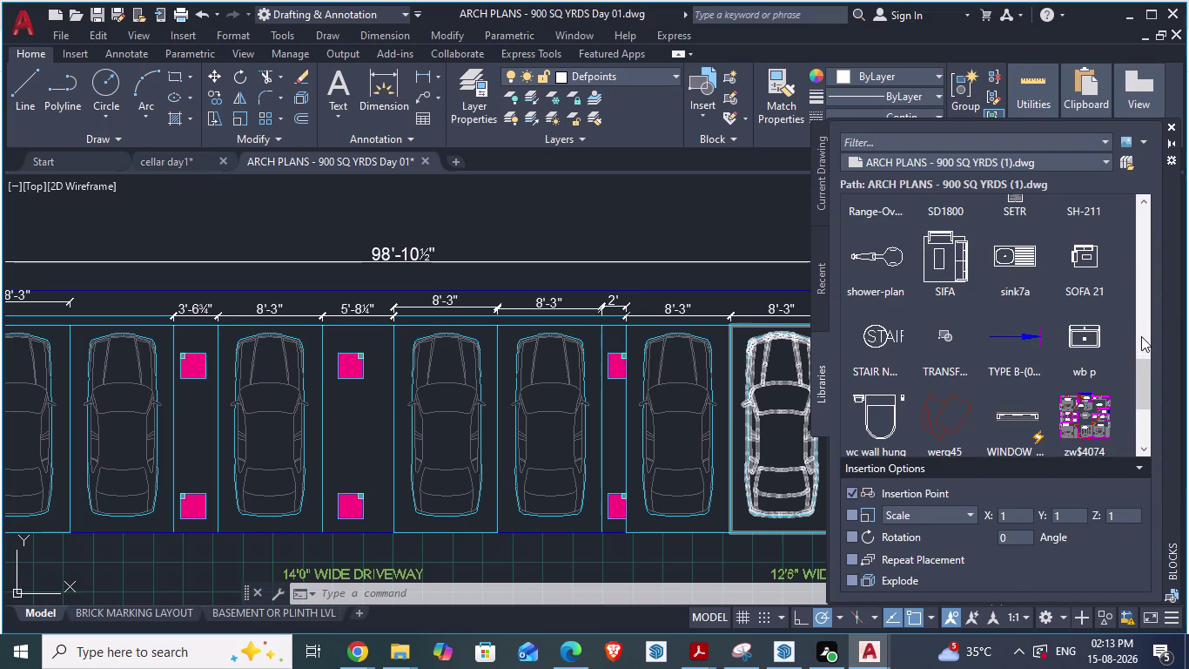
drag(1140, 382, 1151, 193)
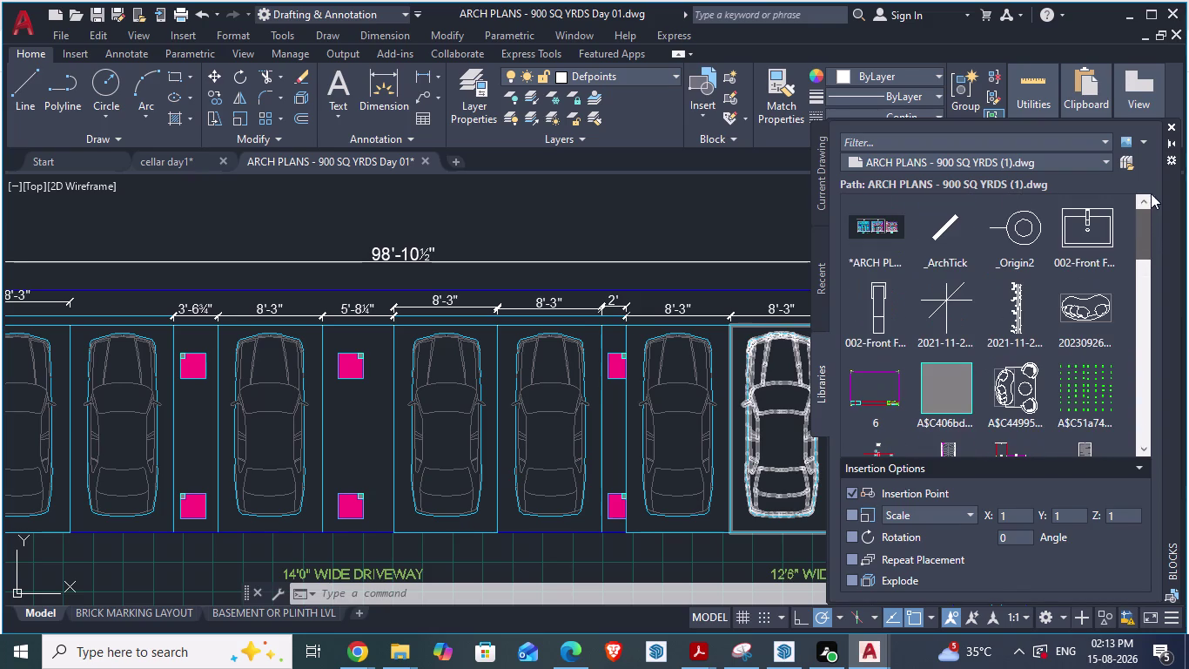
drag(1150, 193, 1151, 191)
scroll(up, 3)
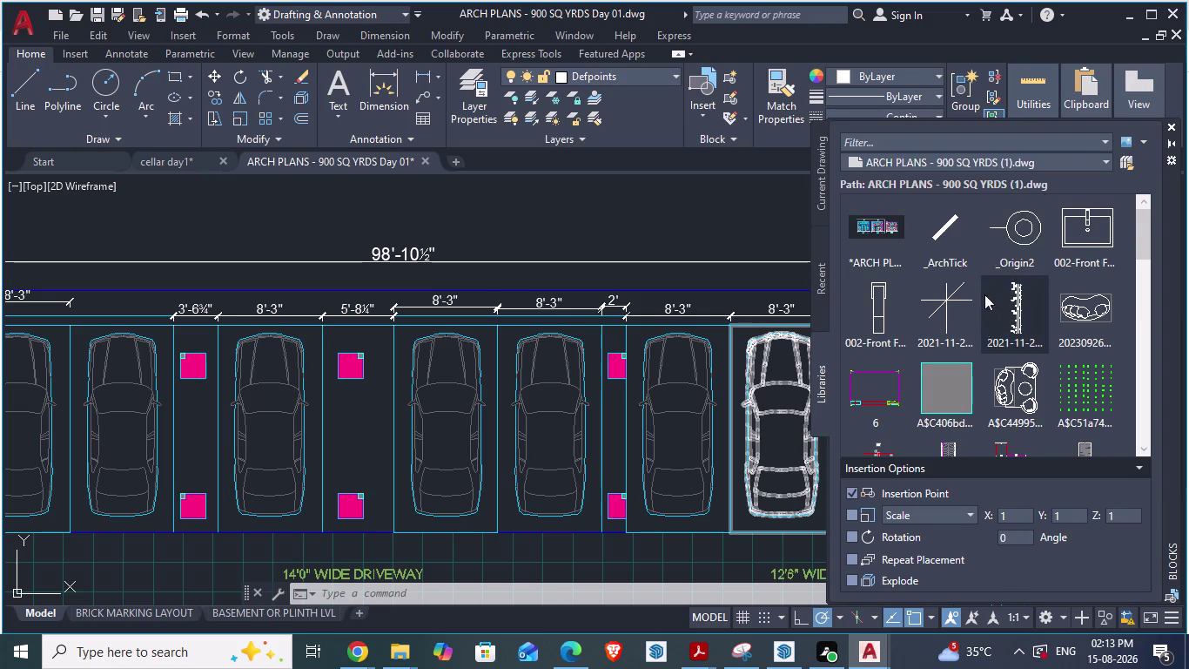
scroll(down, 3)
scroll(down, 3)
scroll(down, 3)
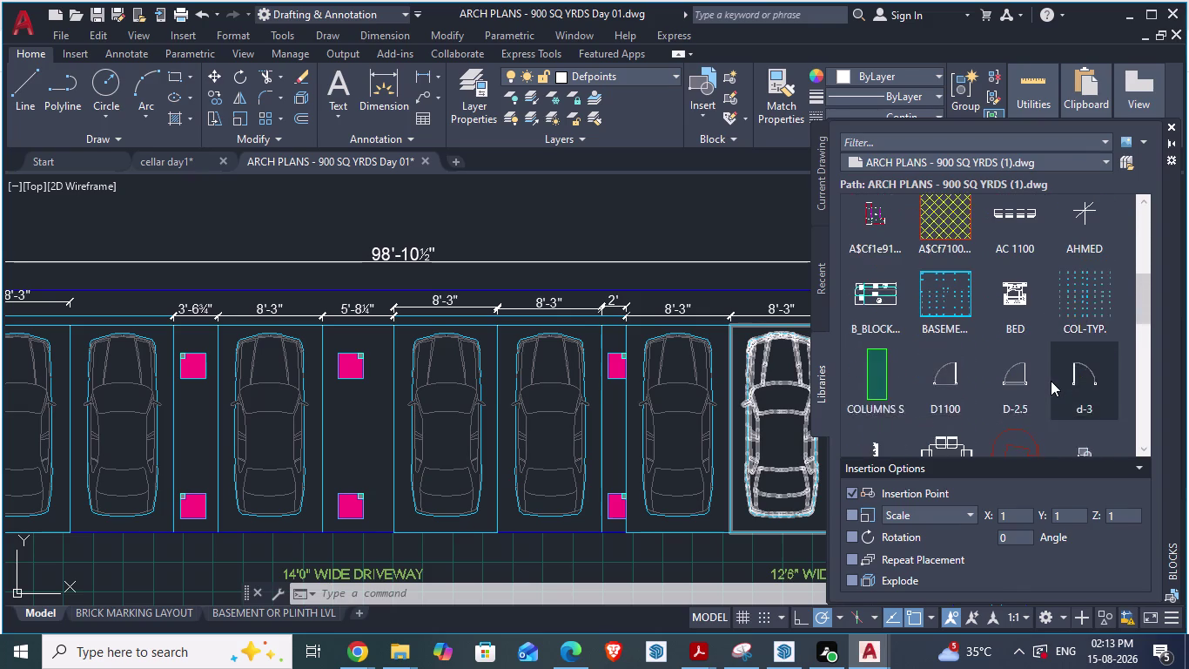
scroll(down, 3)
scroll(down, 3)
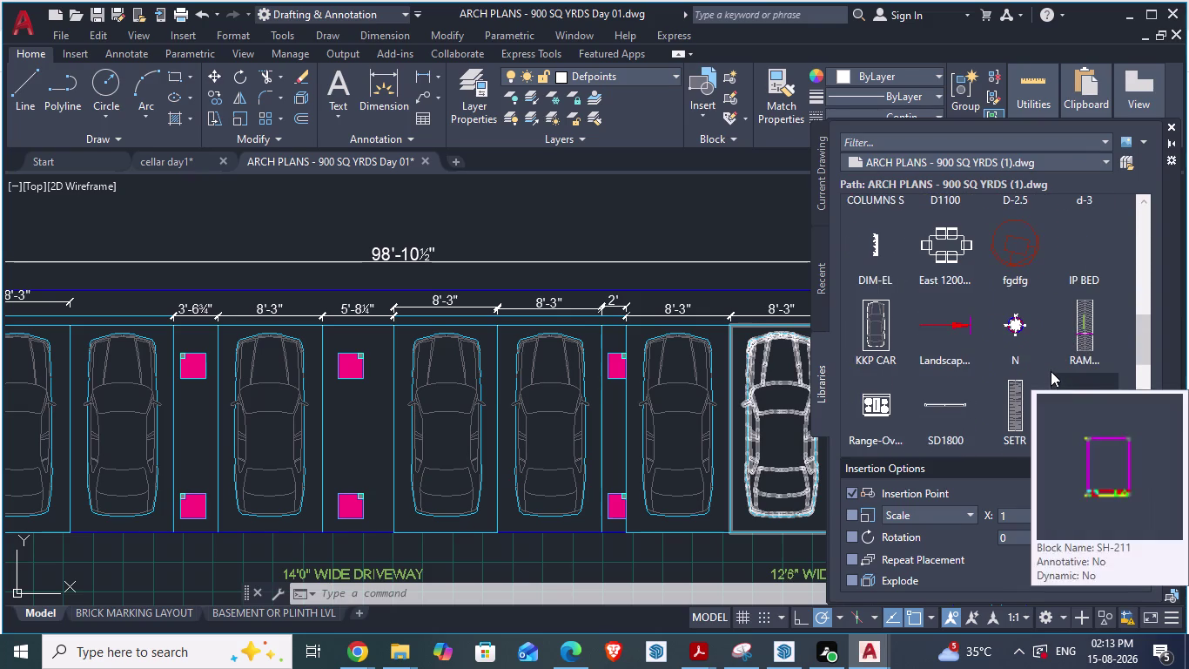
click(879, 320)
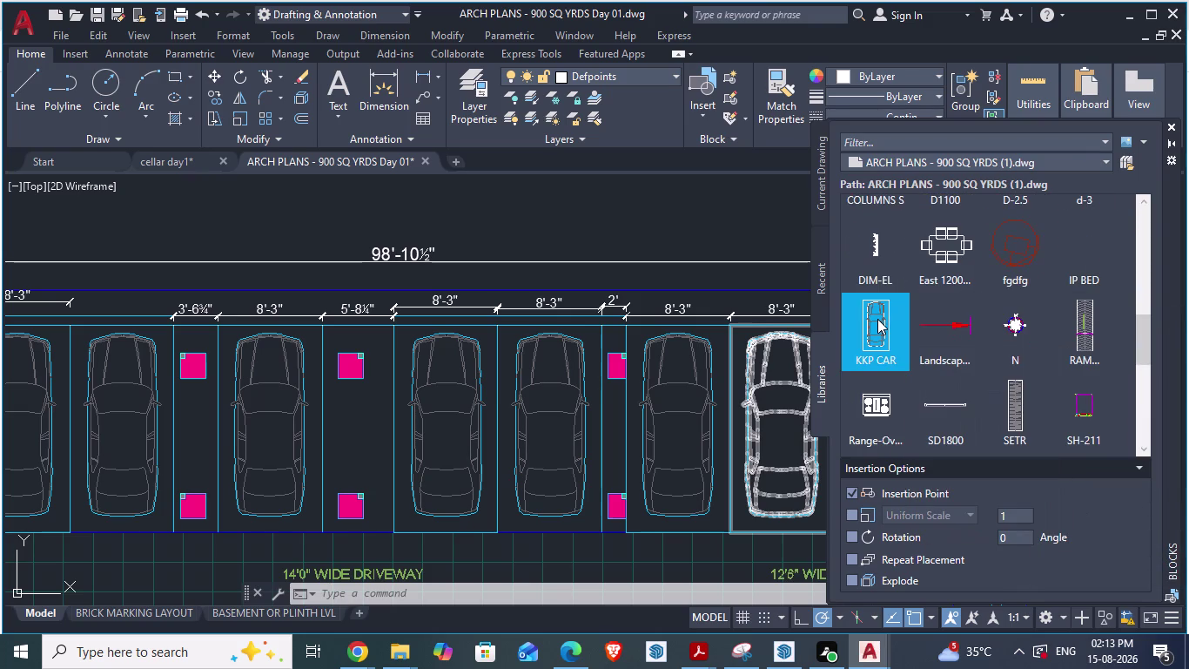
Choose Don't redefine "kkp car" and return to the cellar day1 drawing.
key(ctrl+c)
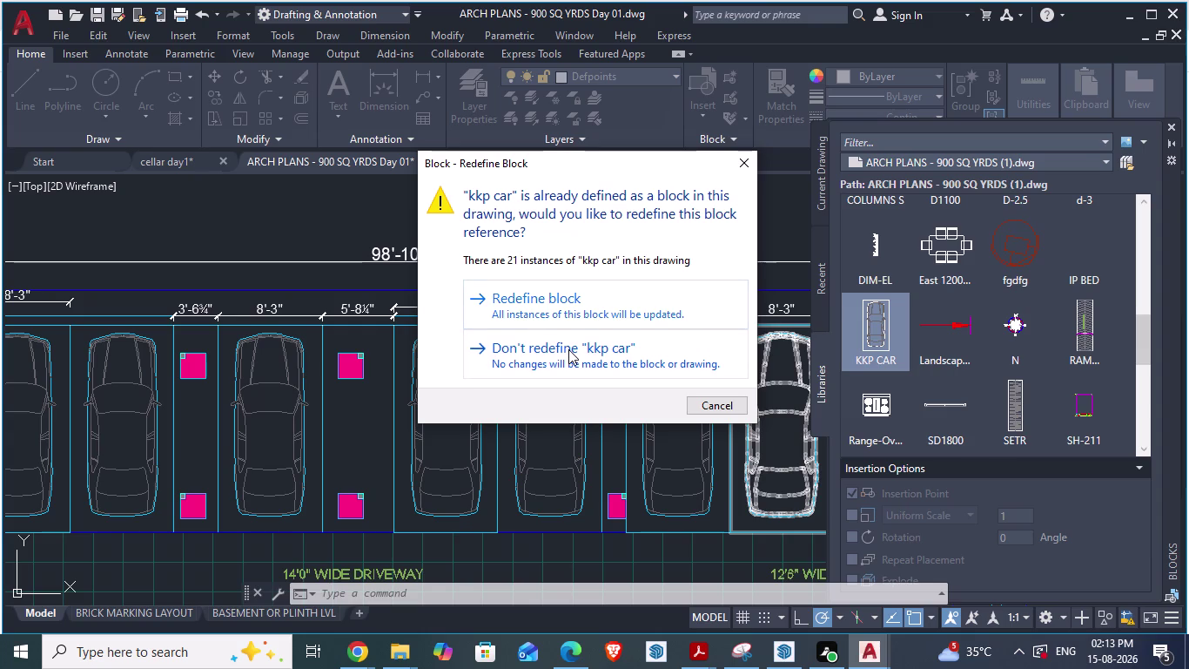
click(692, 401)
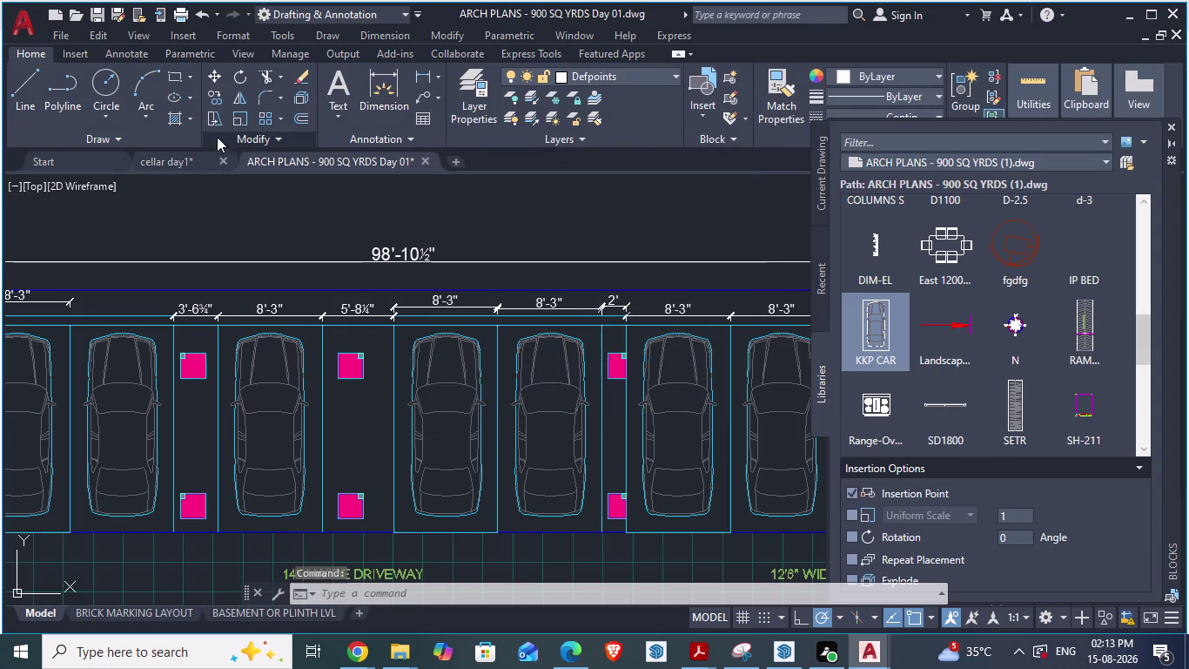
click(184, 161)
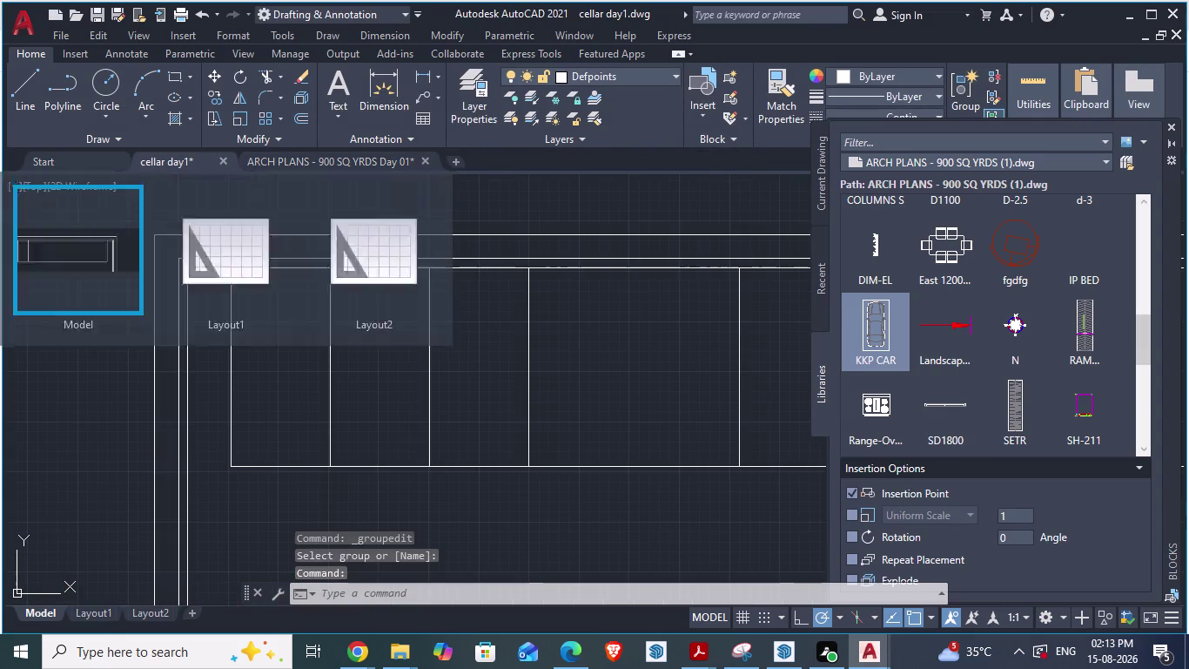
Insert the KKP CAR block at the first bay's top corner and begin moving it.
click(882, 320)
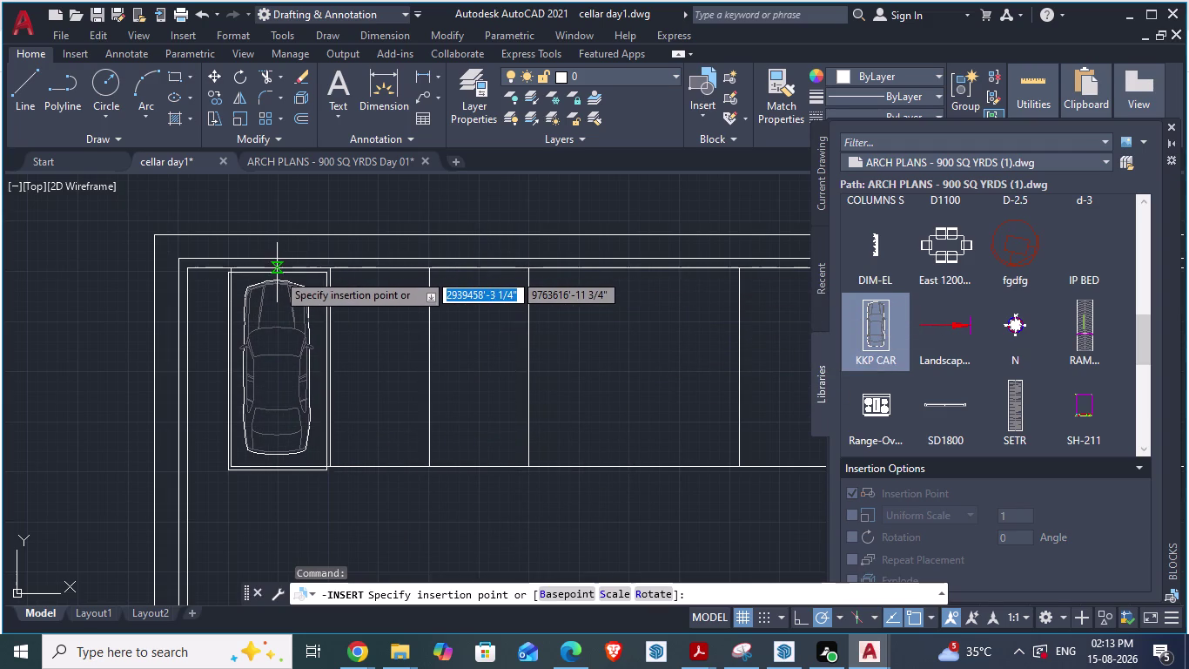
scroll(up, 3)
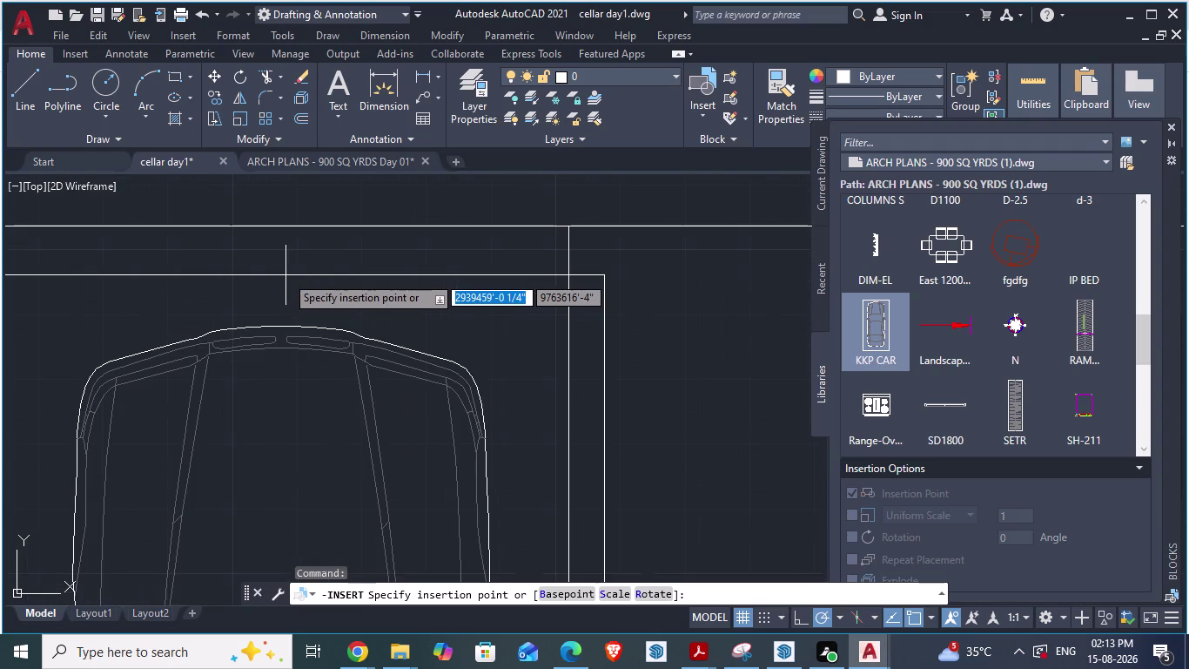
click(252, 267)
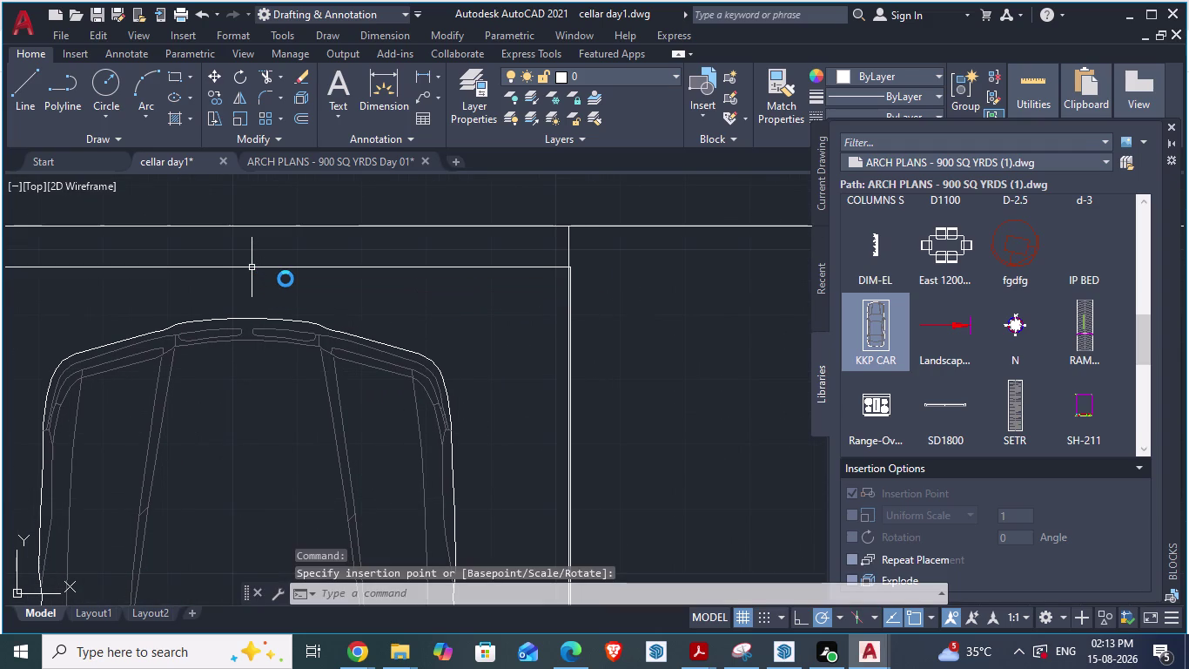
click(490, 262)
click(489, 269)
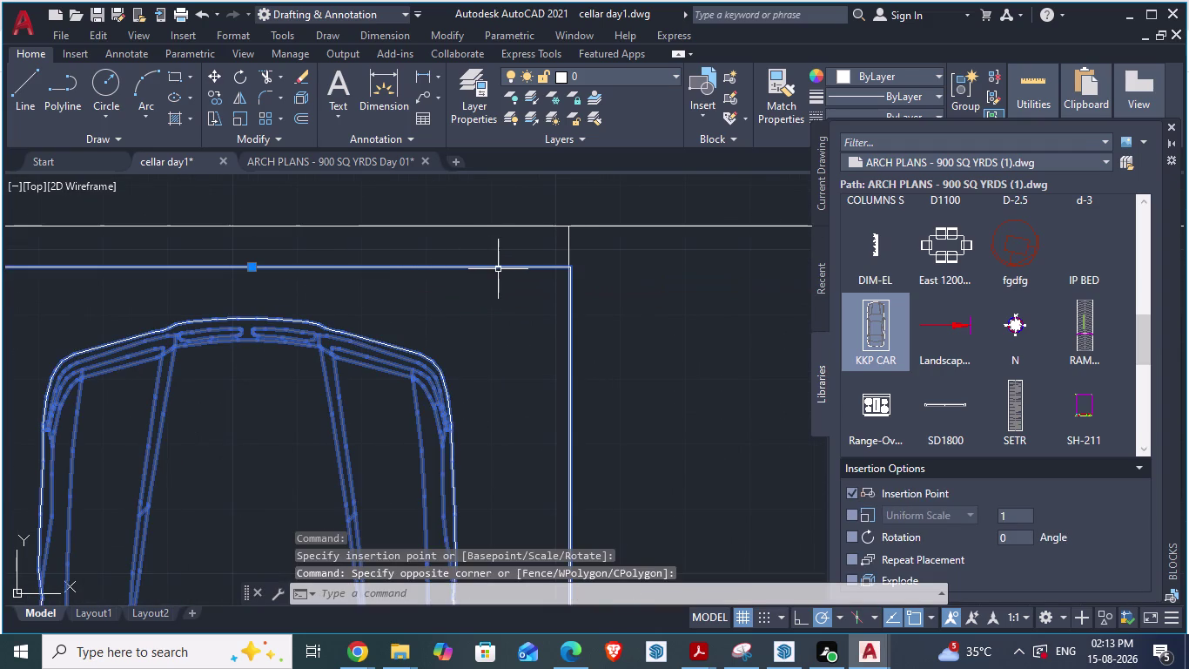
key(m)
click(571, 313)
Drop the car at a rough position near the first parking bay.
drag(572, 271, 552, 202)
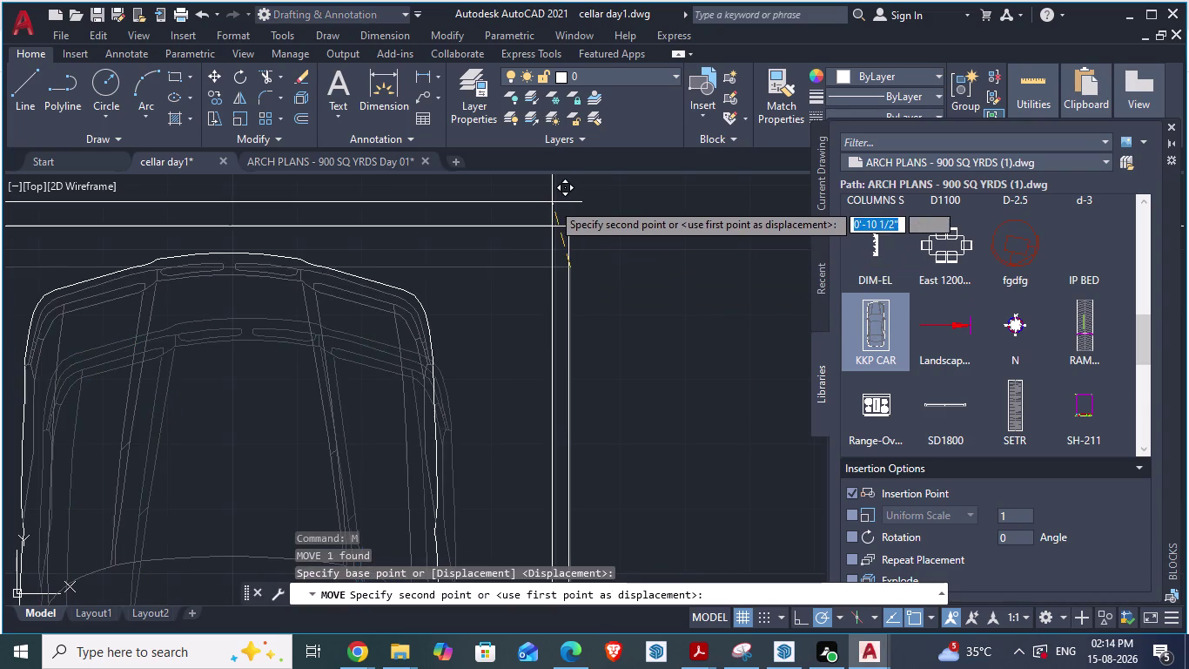
drag(552, 202, 564, 227)
click(564, 227)
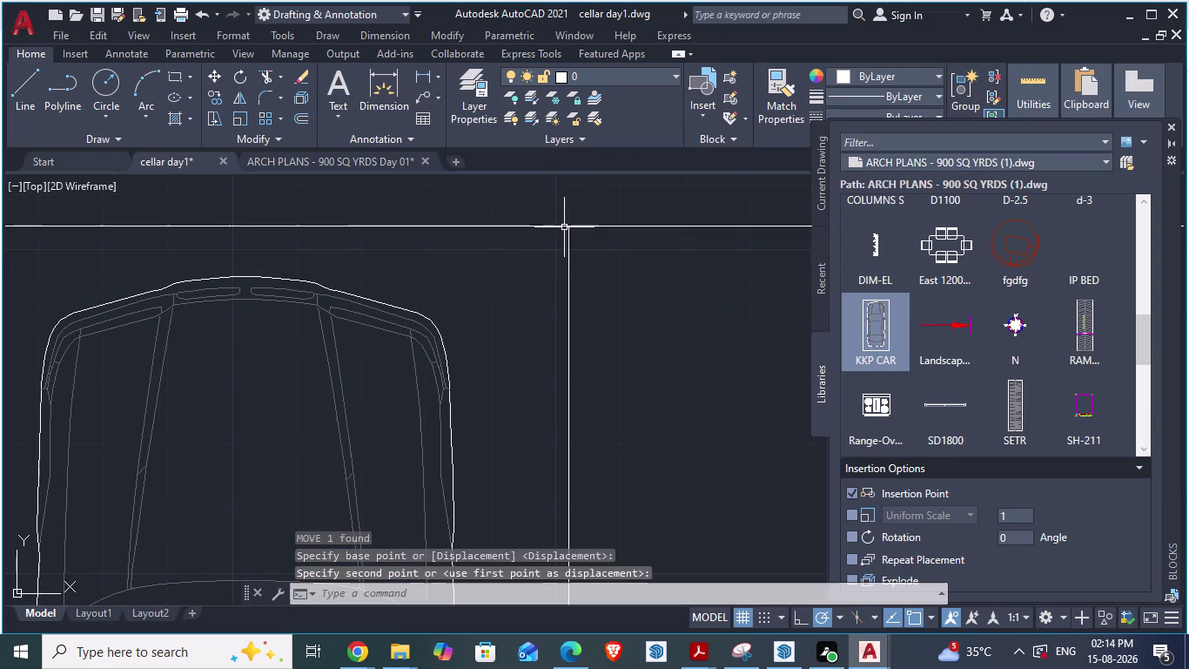
scroll(down, 3)
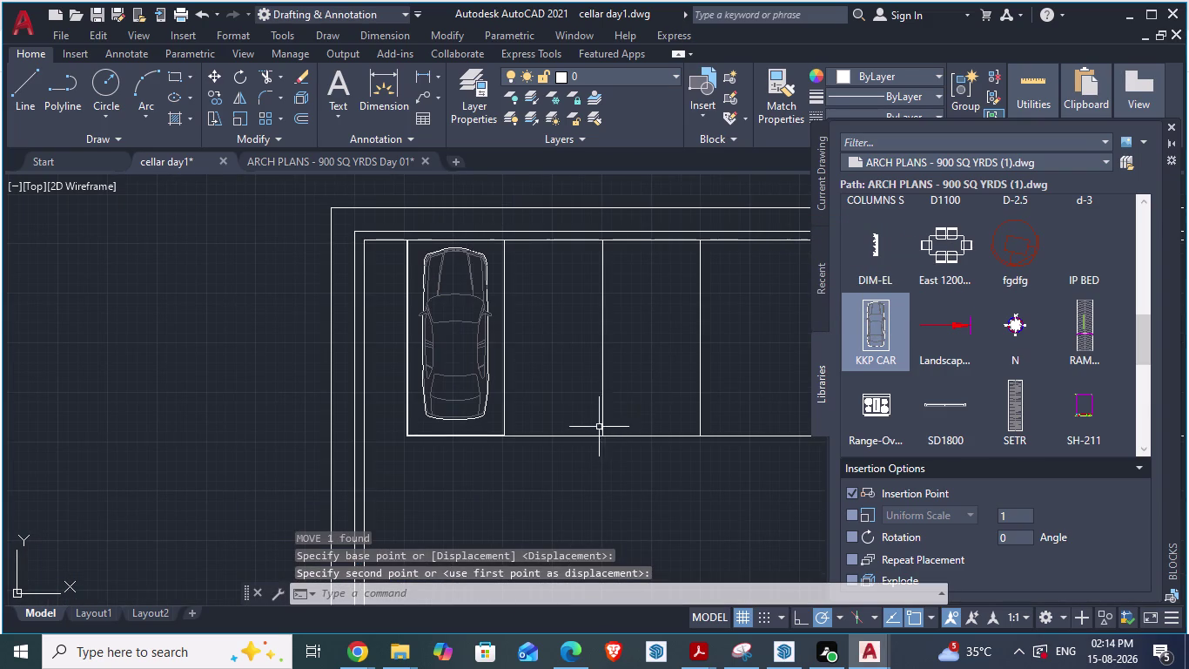
scroll(down, 3)
scroll(up, 3)
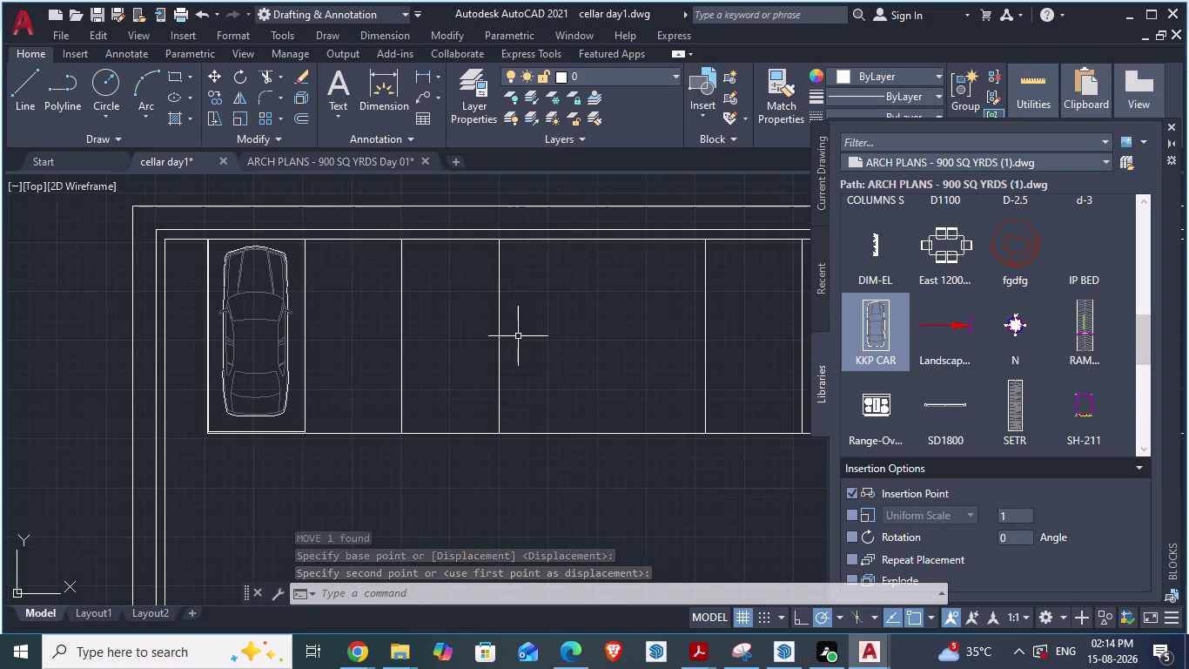
scroll(up, 3)
scroll(down, 3)
scroll(up, 3)
scroll(down, 3)
scroll(up, 3)
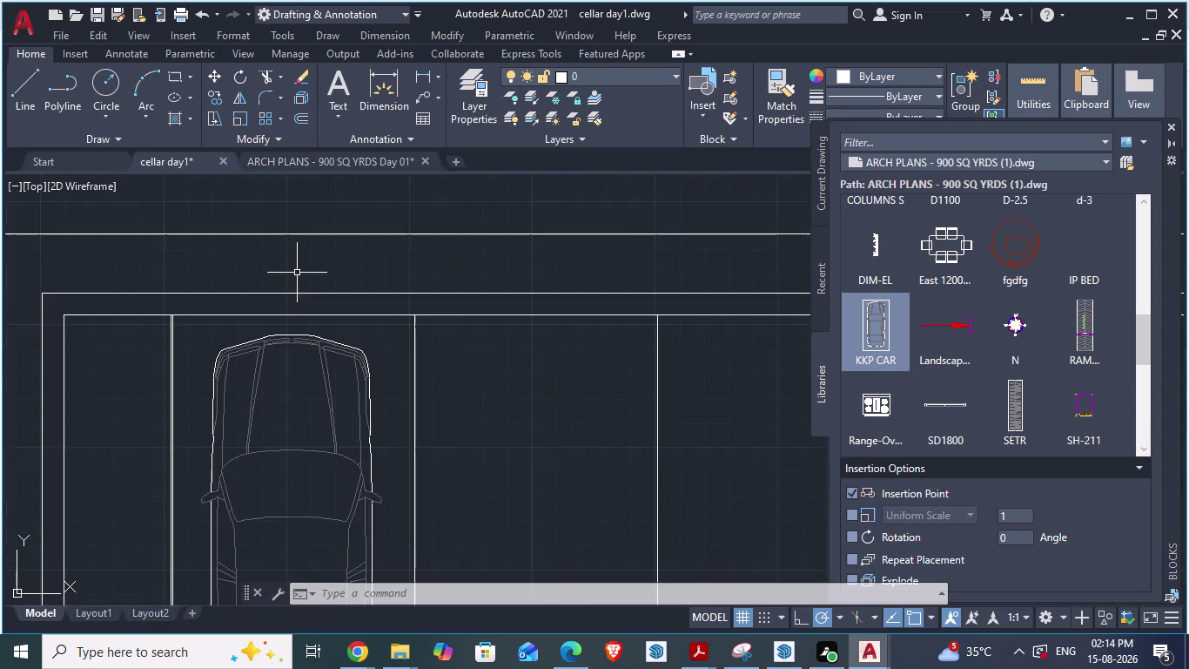
scroll(up, 3)
scroll(down, 3)
scroll(up, 3)
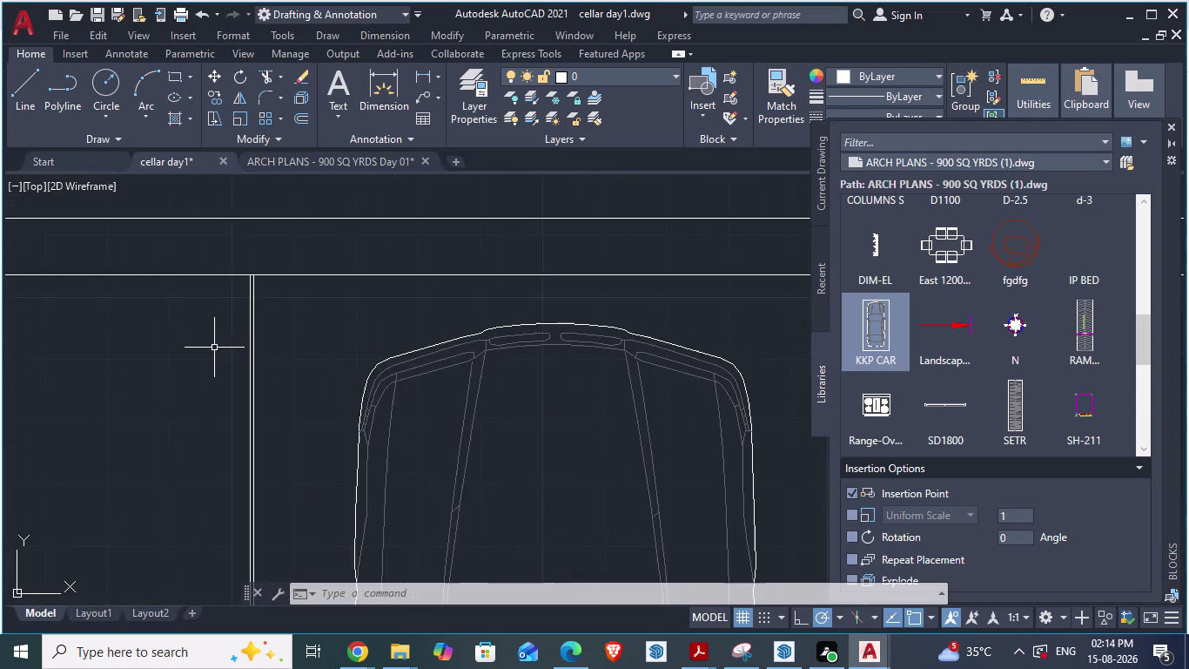
scroll(up, 3)
Move the car again so it sits against the first bay's corner.
click(276, 321)
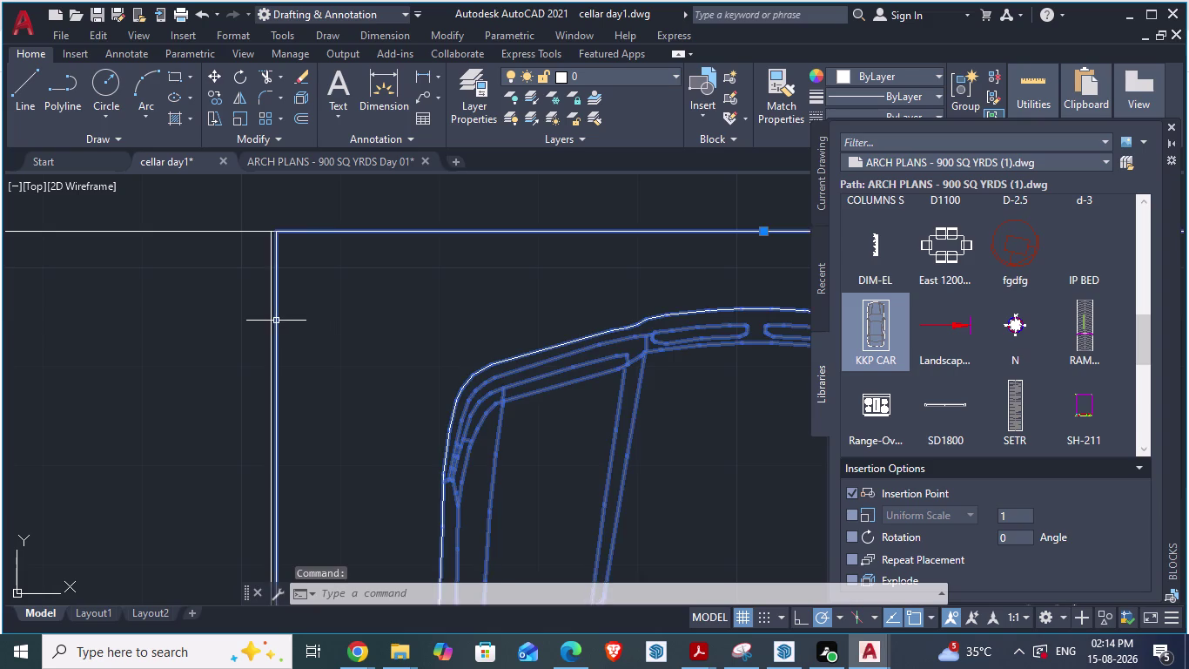
scroll(down, 3)
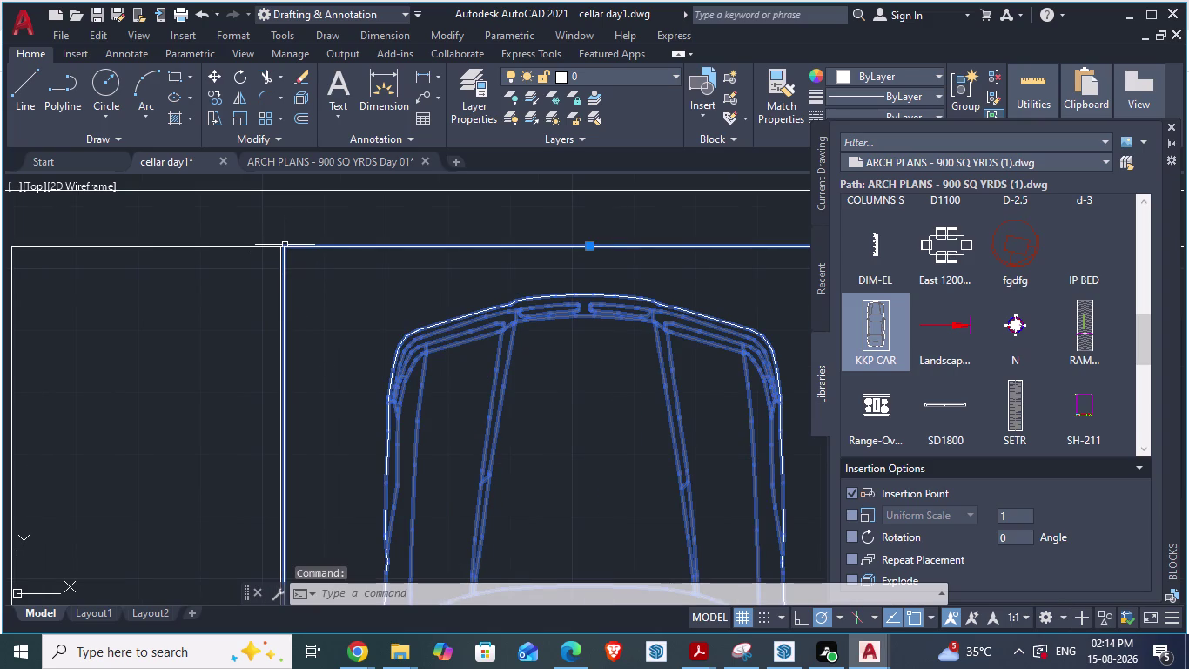
key(m)
key(Return)
scroll(up, 3)
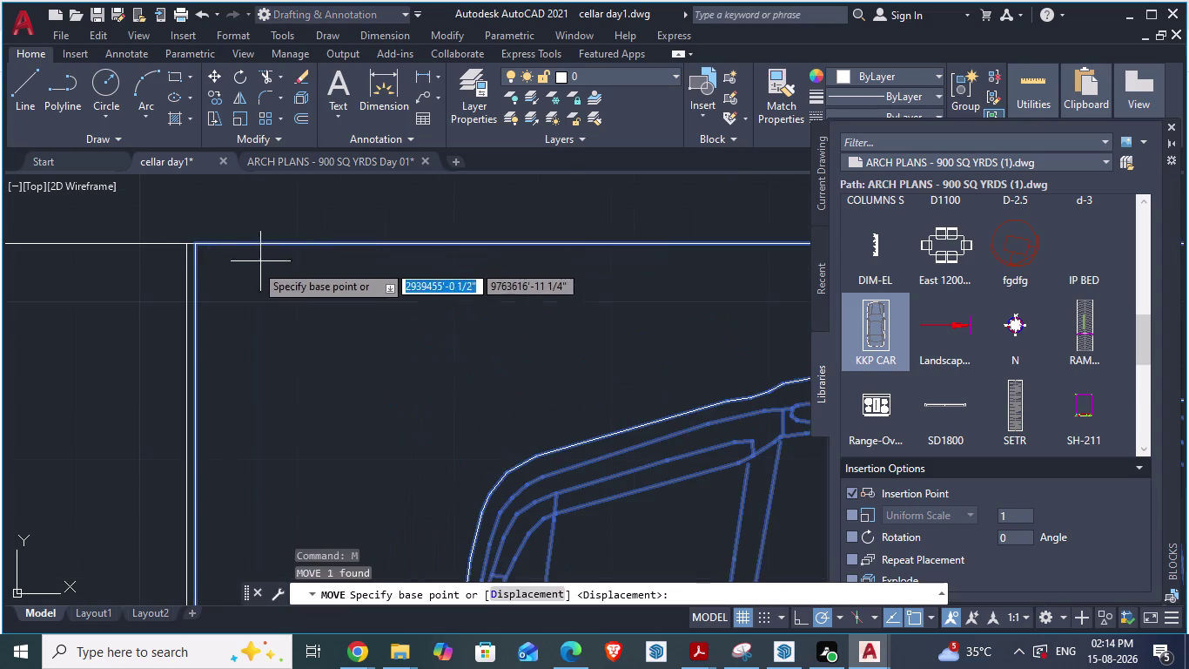
drag(194, 242, 189, 246)
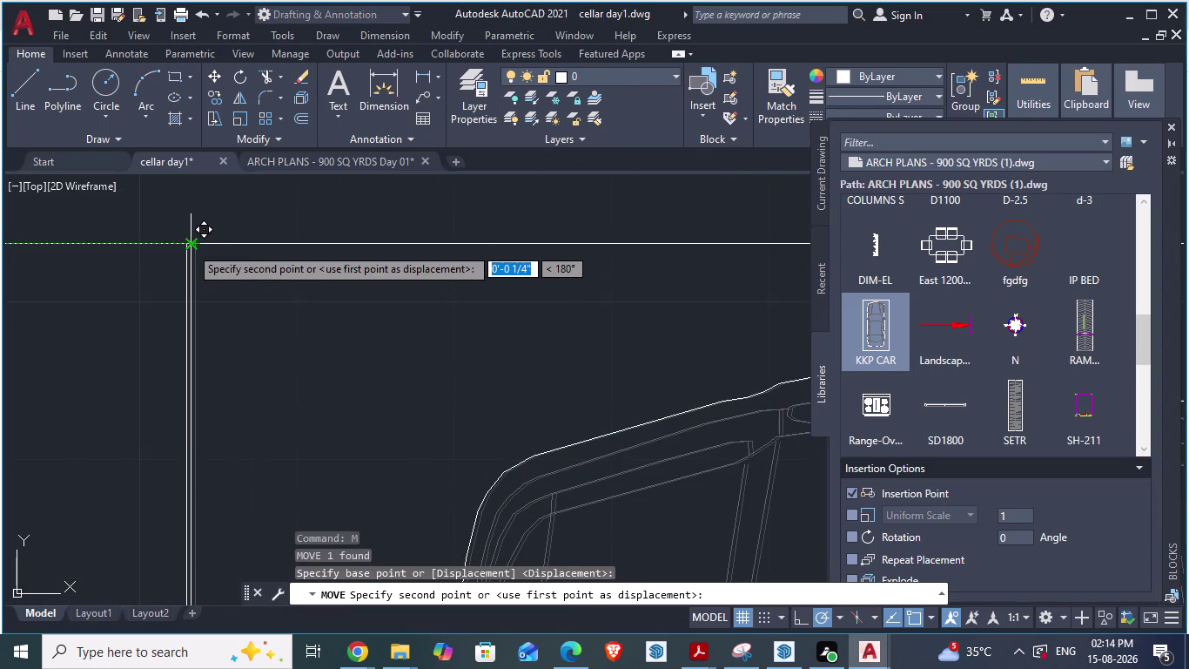
drag(190, 246, 180, 253)
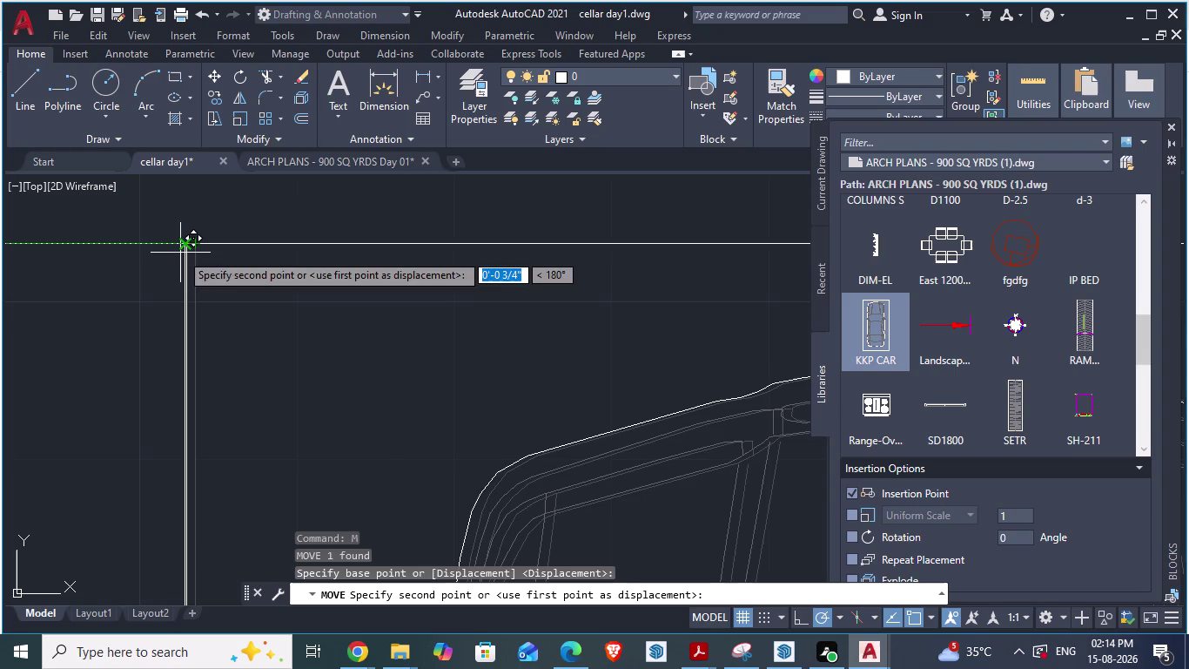
drag(180, 252, 185, 251)
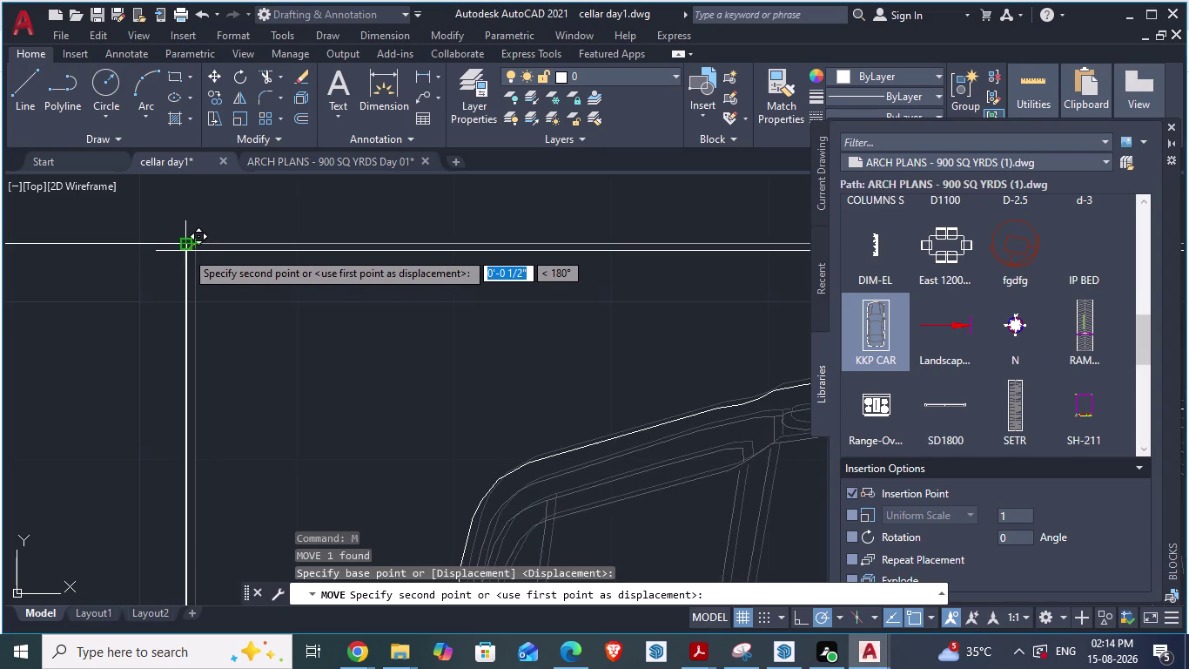
drag(186, 251, 308, 339)
scroll(up, 3)
scroll(up, 3)
scroll(down, 3)
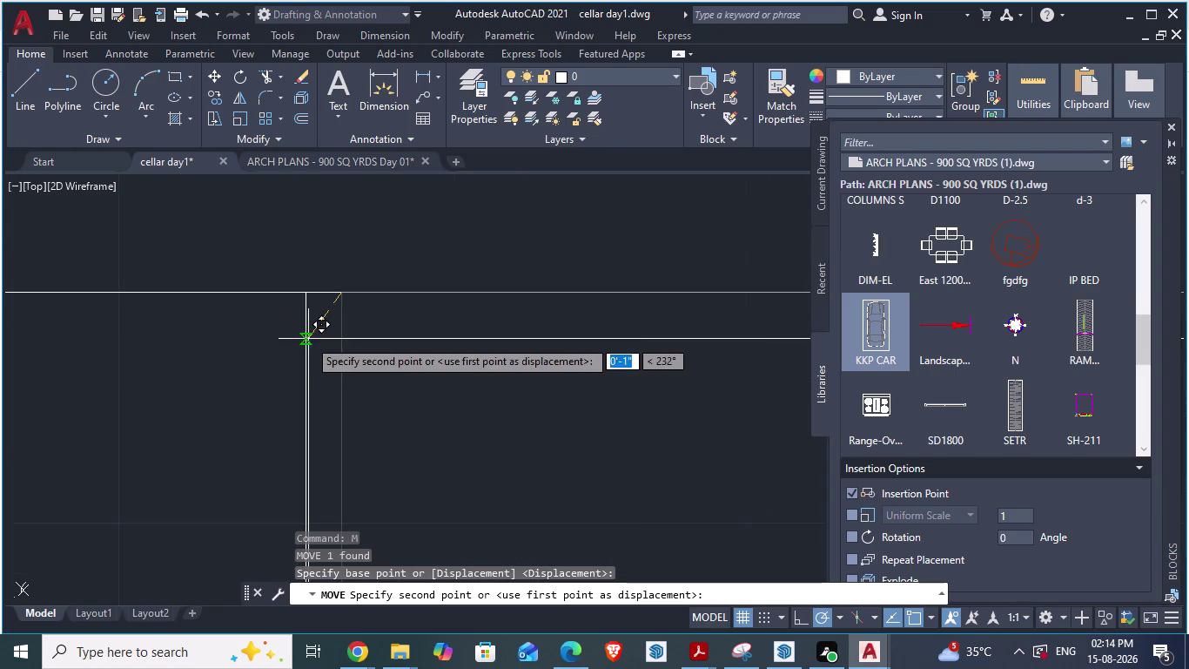
drag(308, 339, 289, 257)
scroll(up, 3)
scroll(down, 3)
scroll(up, 3)
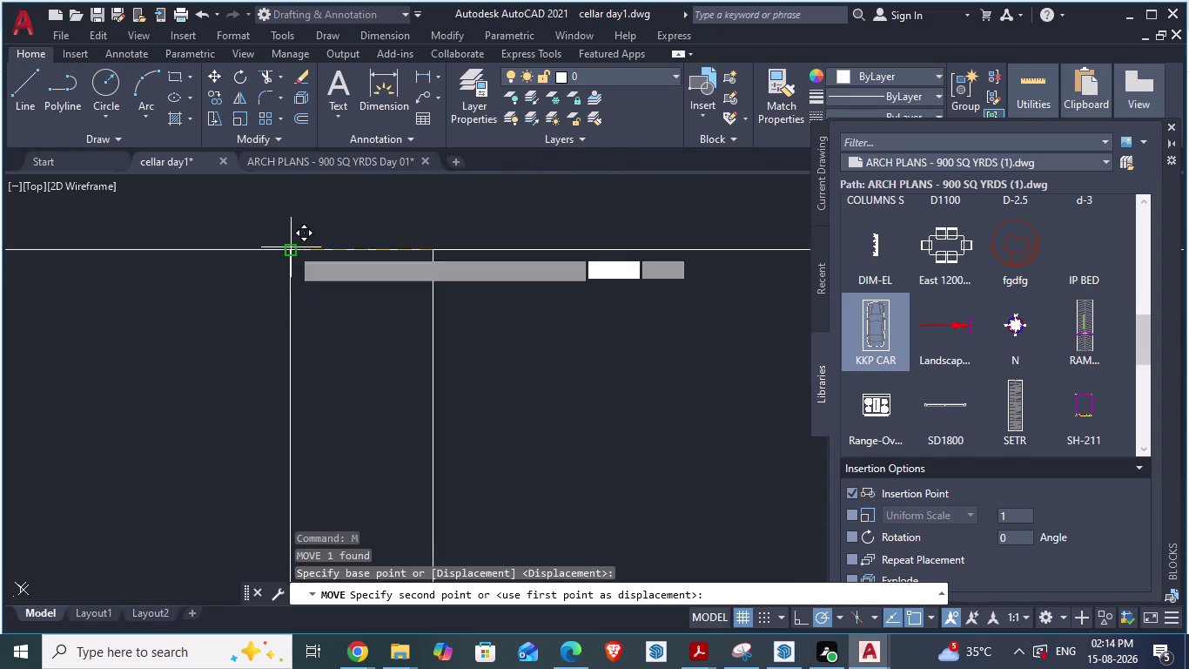
scroll(up, 3)
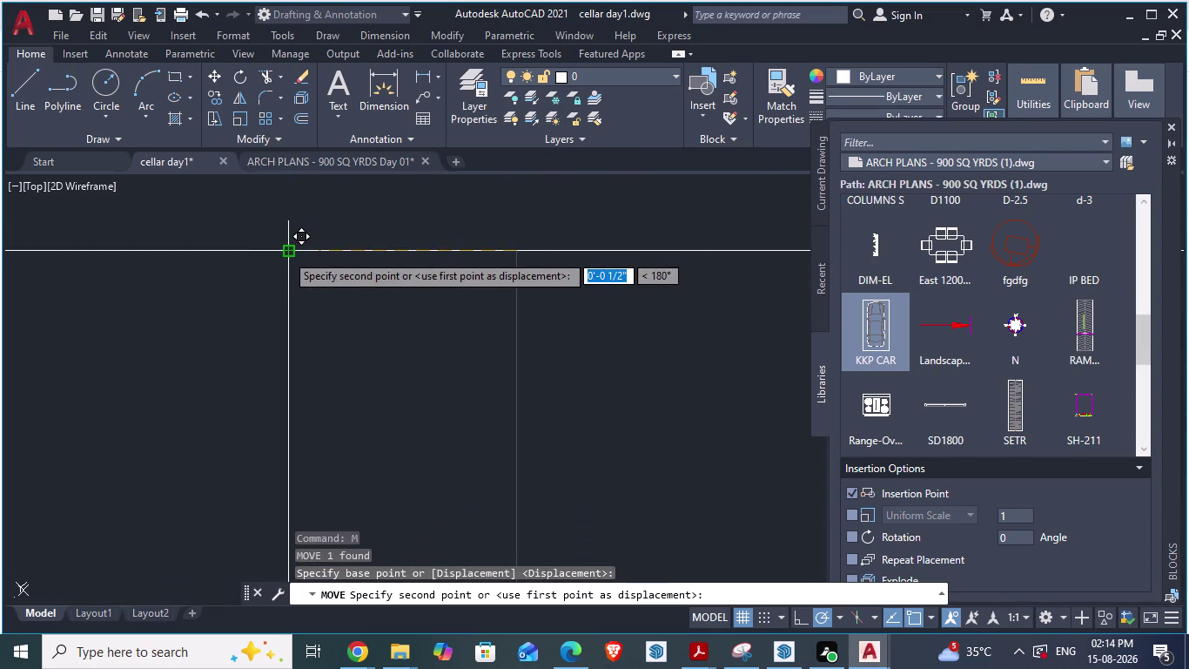
click(286, 254)
Inspect the car's fit inside the bay and cancel the active command.
scroll(down, 3)
scroll(down, 3)
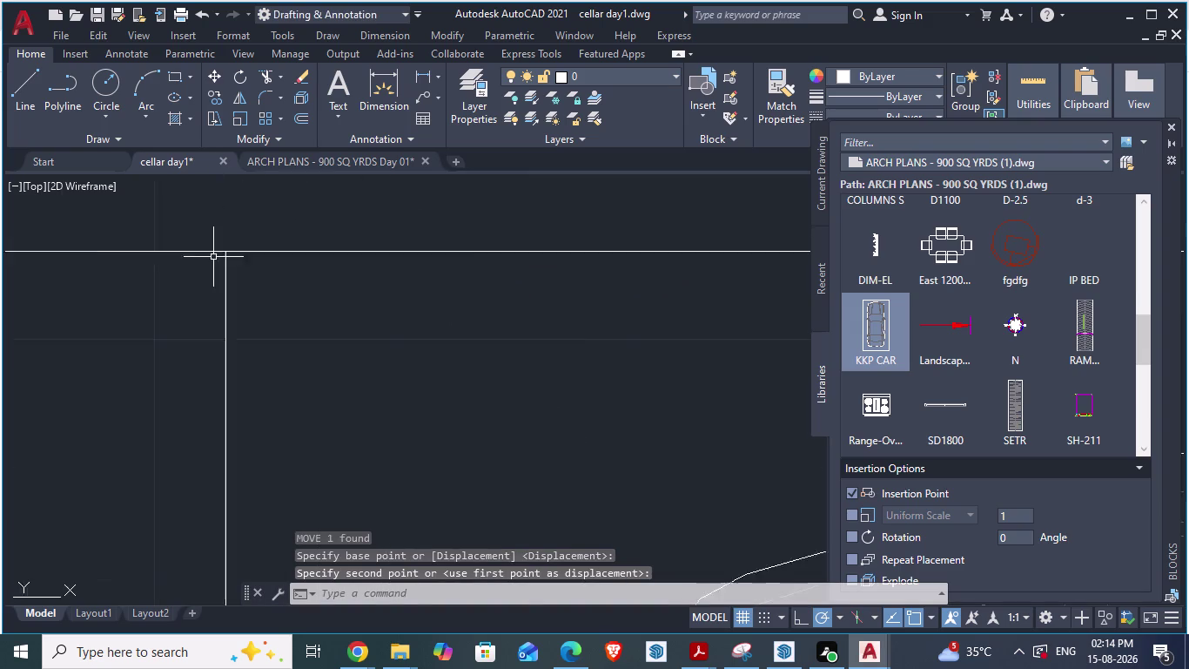
scroll(down, 3)
scroll(up, 3)
scroll(down, 3)
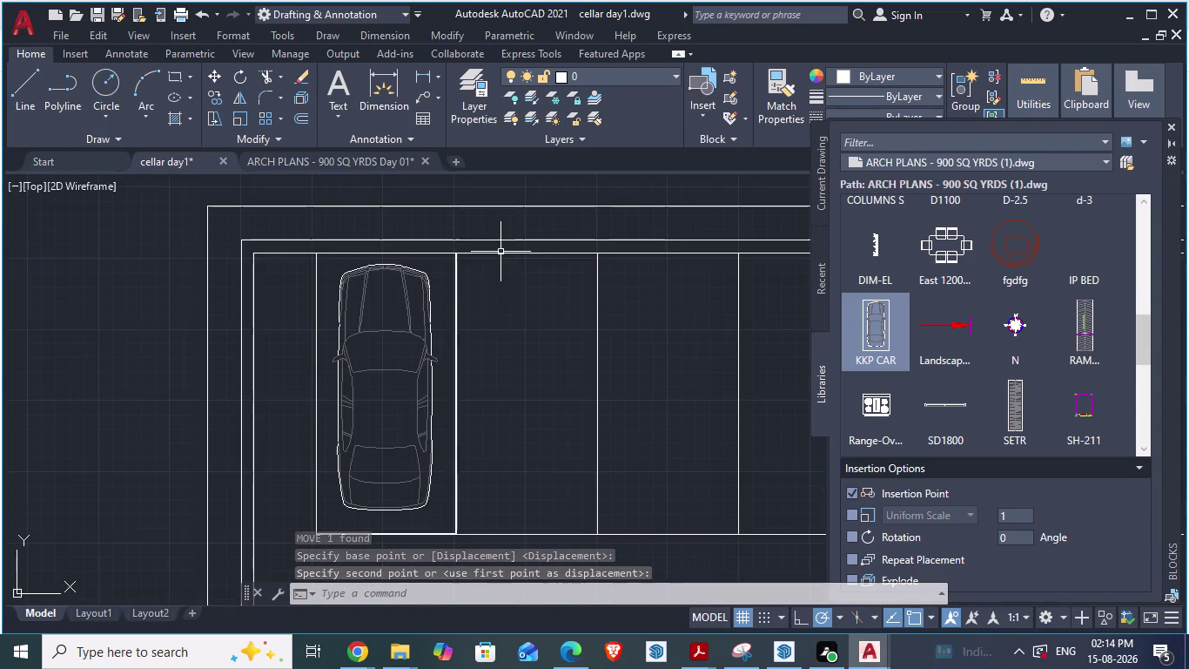
scroll(up, 3)
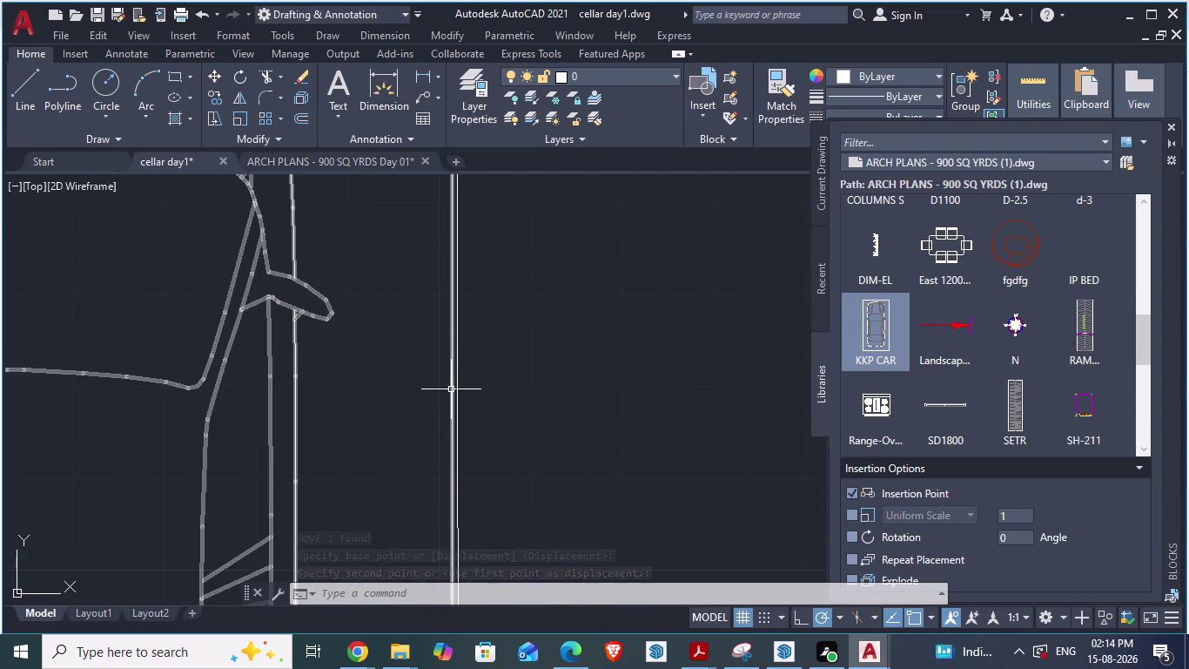
drag(451, 389, 460, 392)
scroll(down, 3)
key(Escape)
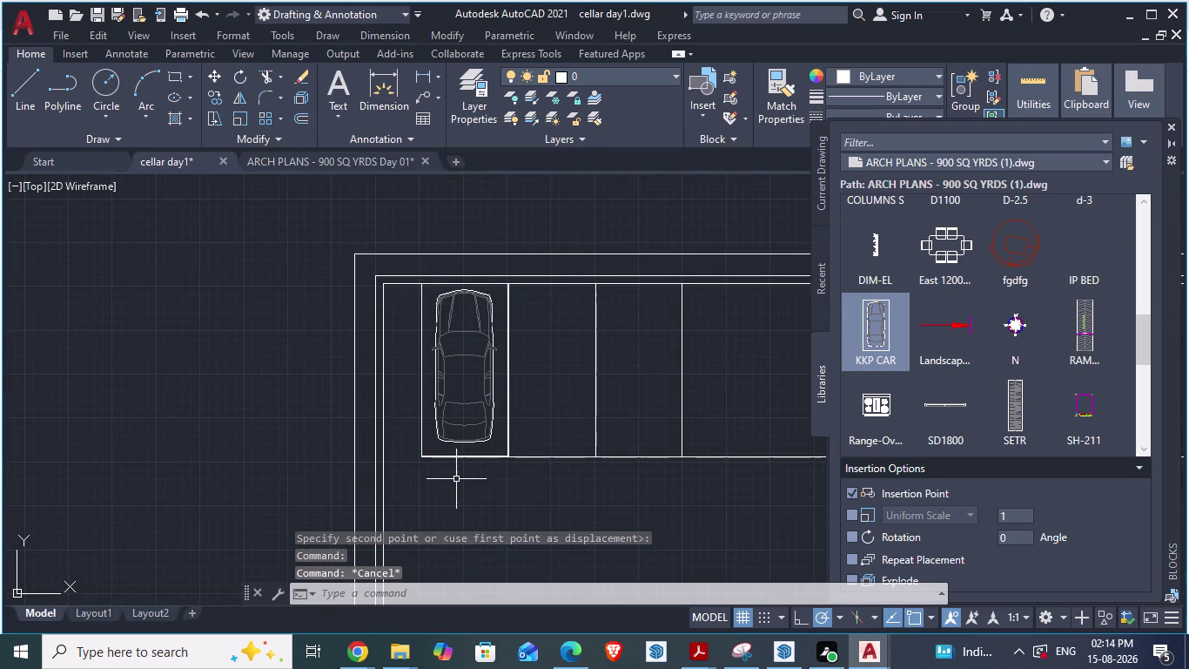
Dismiss the accidental selection window and zoom to review the parking layout.
click(454, 481)
key(Escape)
scroll(down, 3)
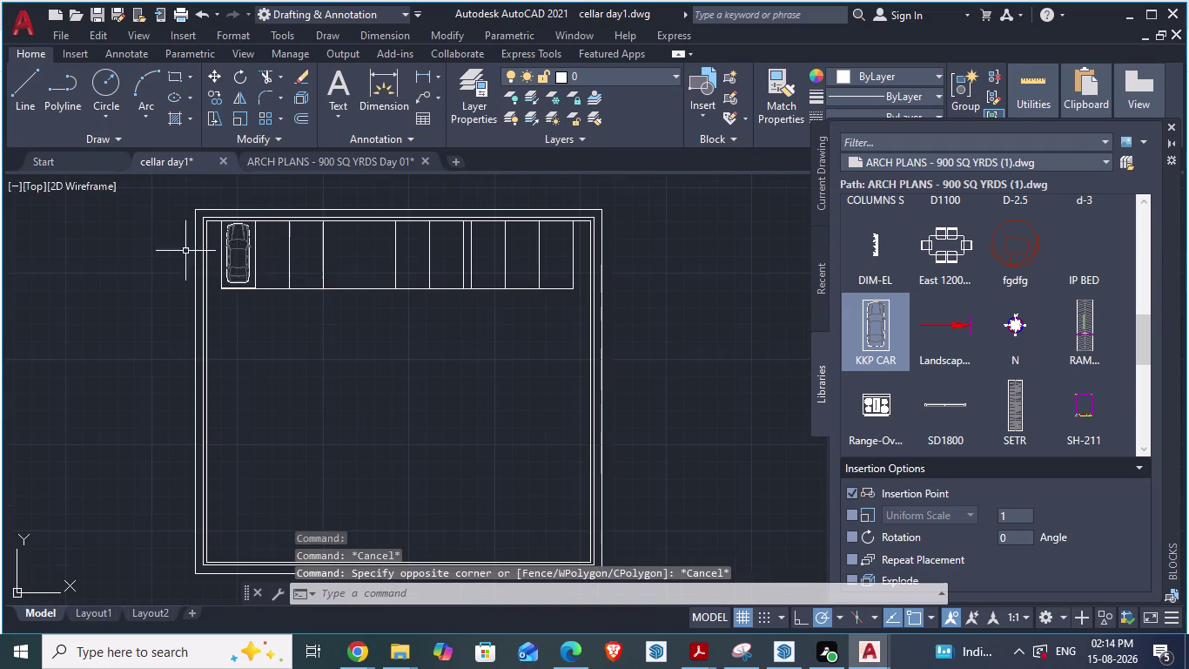
scroll(down, 3)
scroll(up, 3)
scroll(up, 3)
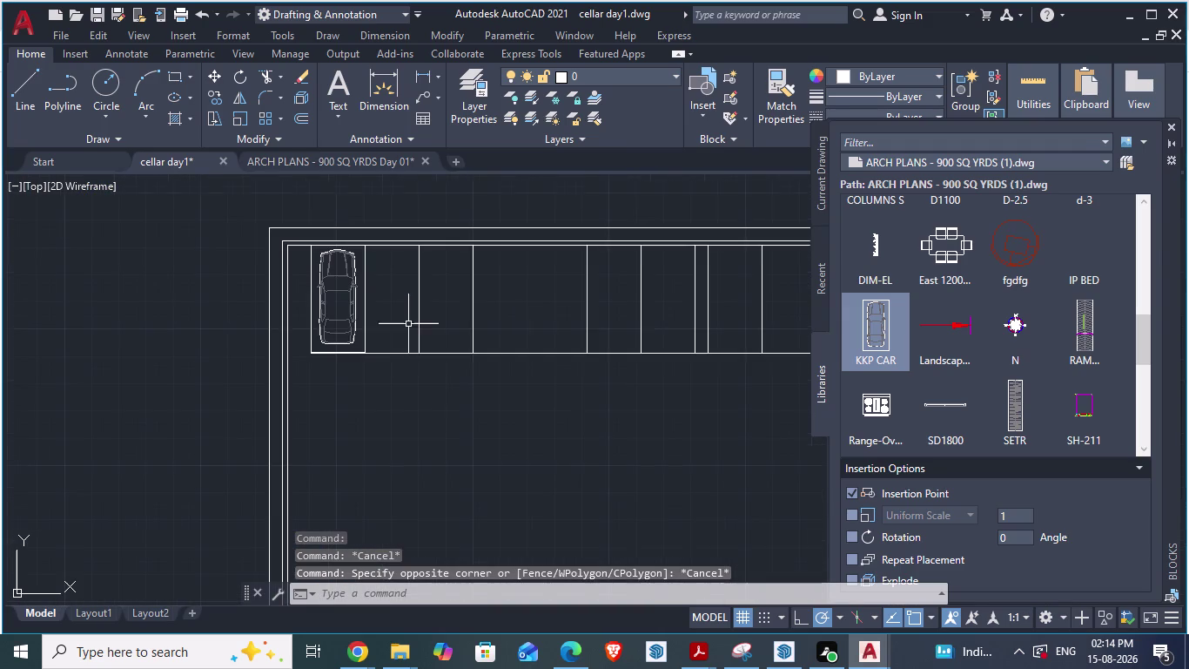
key(alt+Tab)
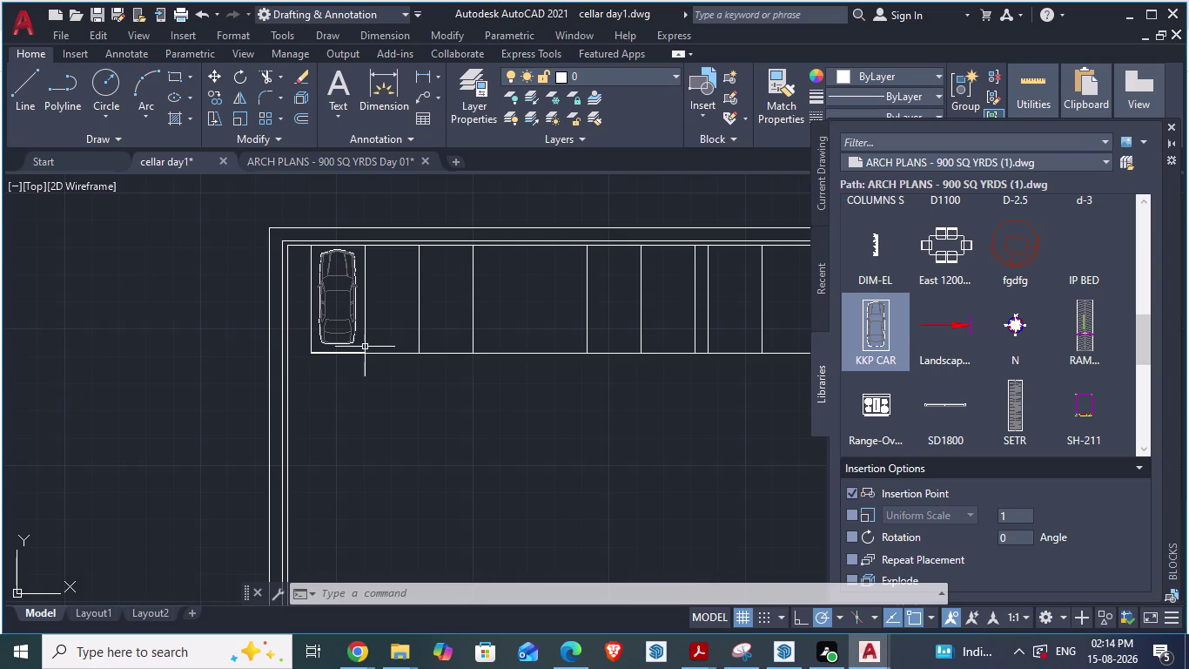
Open the block library drawings list and close it unchanged.
click(977, 163)
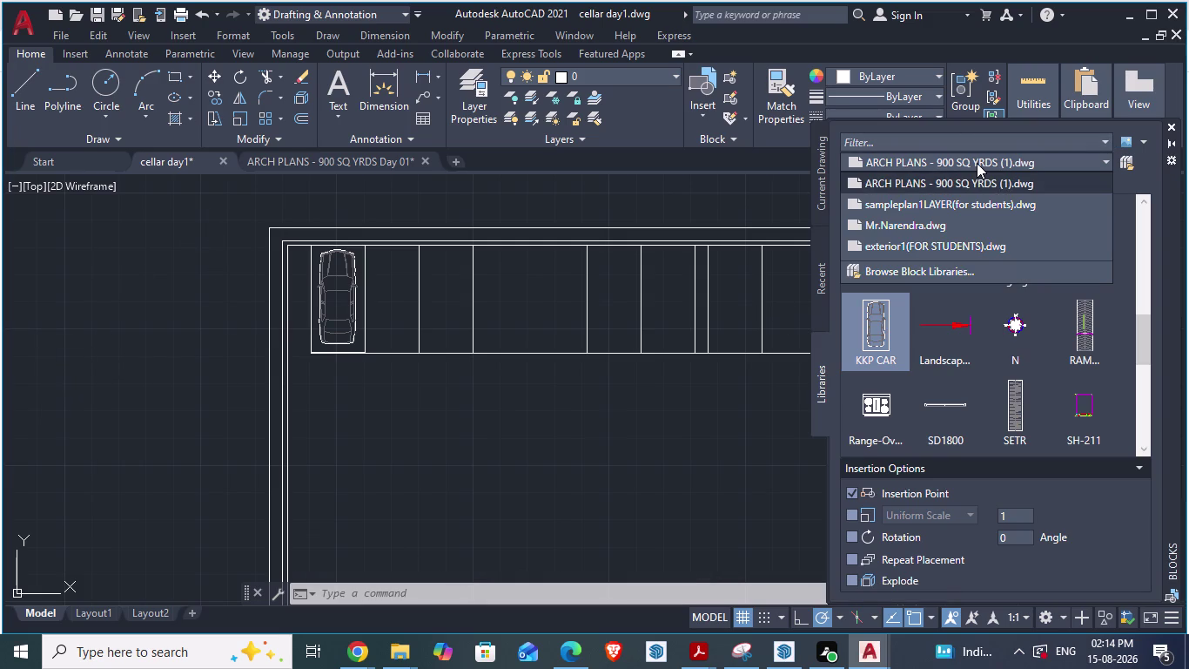
click(976, 163)
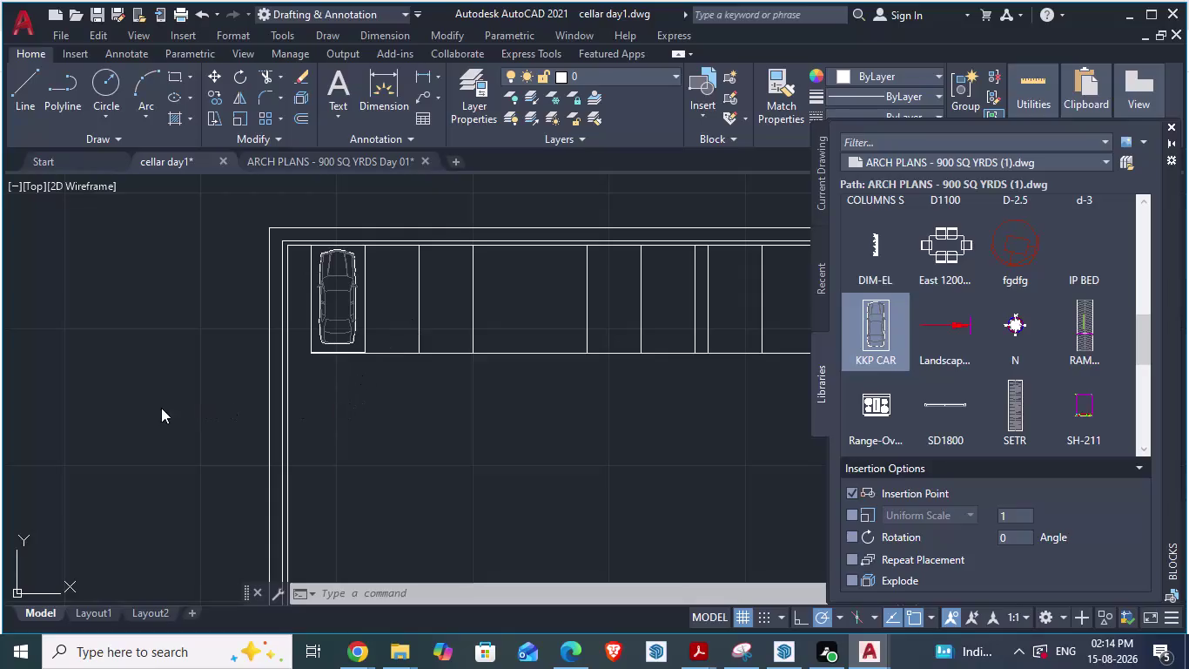
click(160, 409)
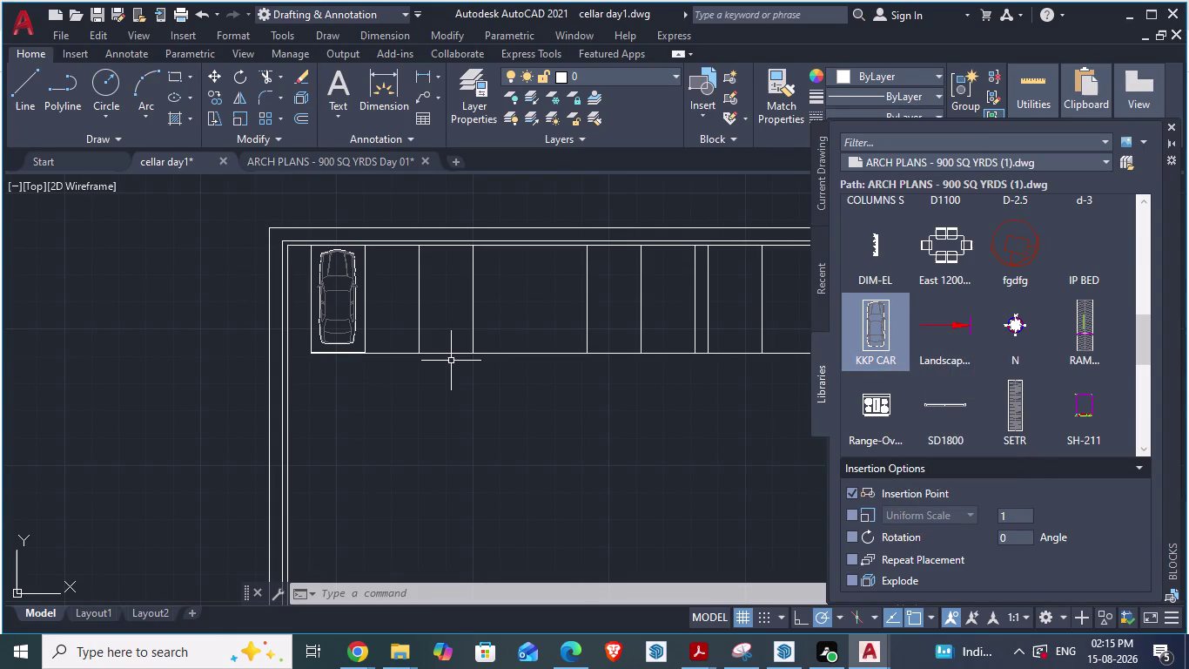
Save the cellar day1 drawing with Ctrl+S, confirming the prompts.
key(ctrl+s)
click(475, 437)
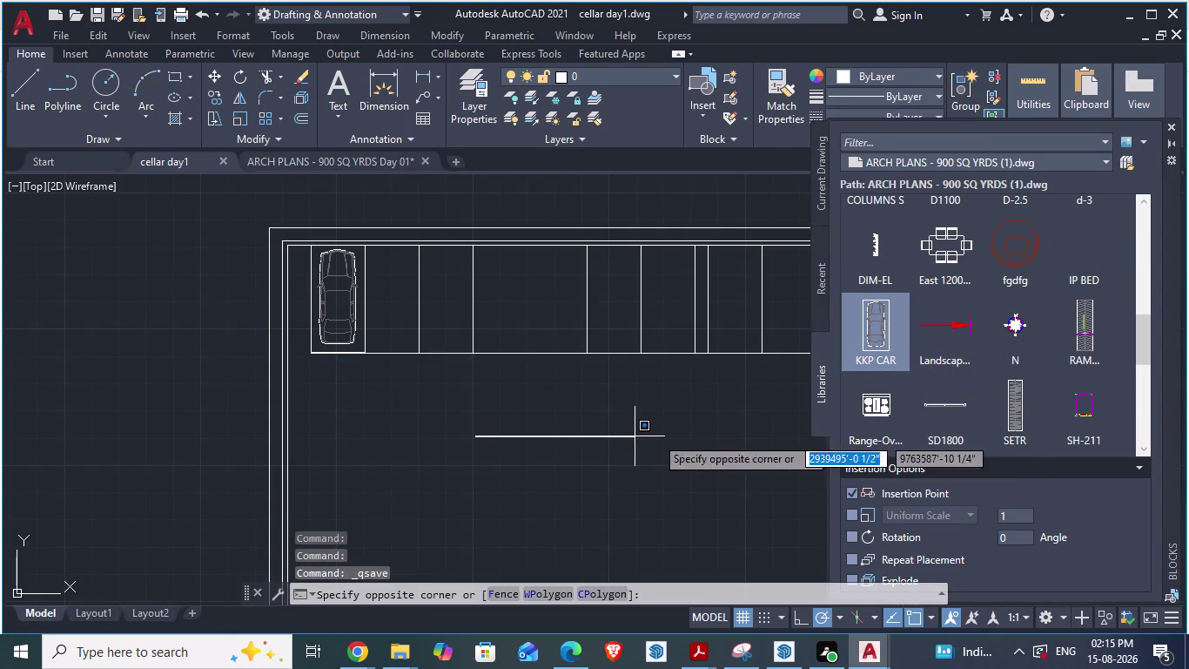
click(591, 457)
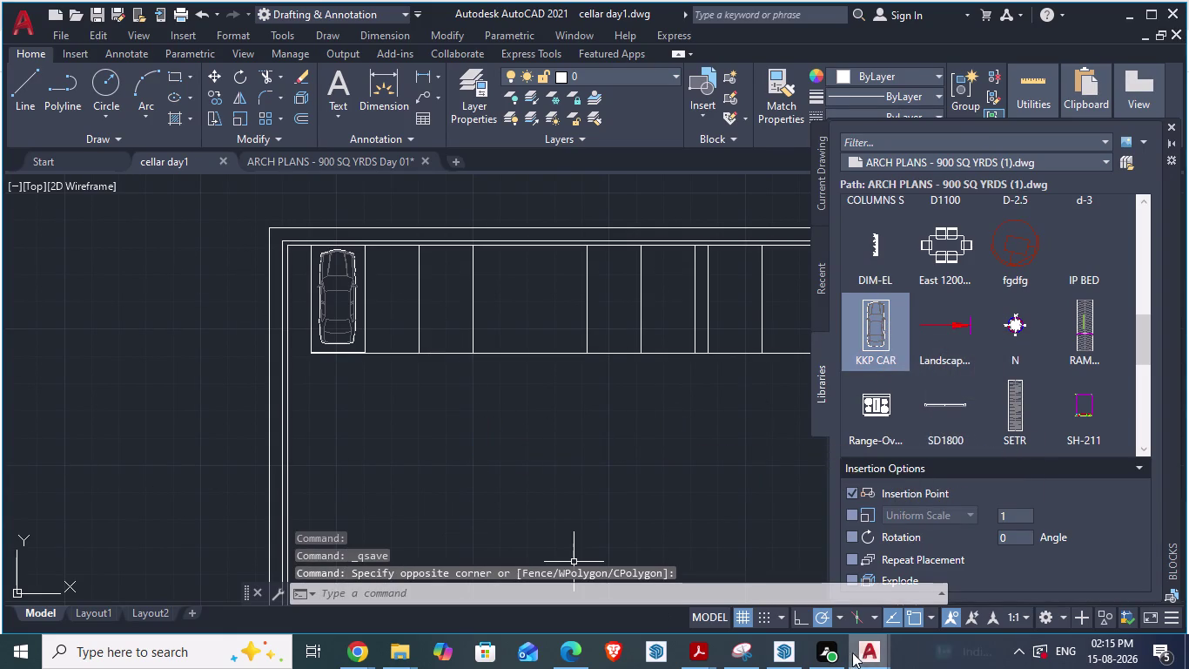